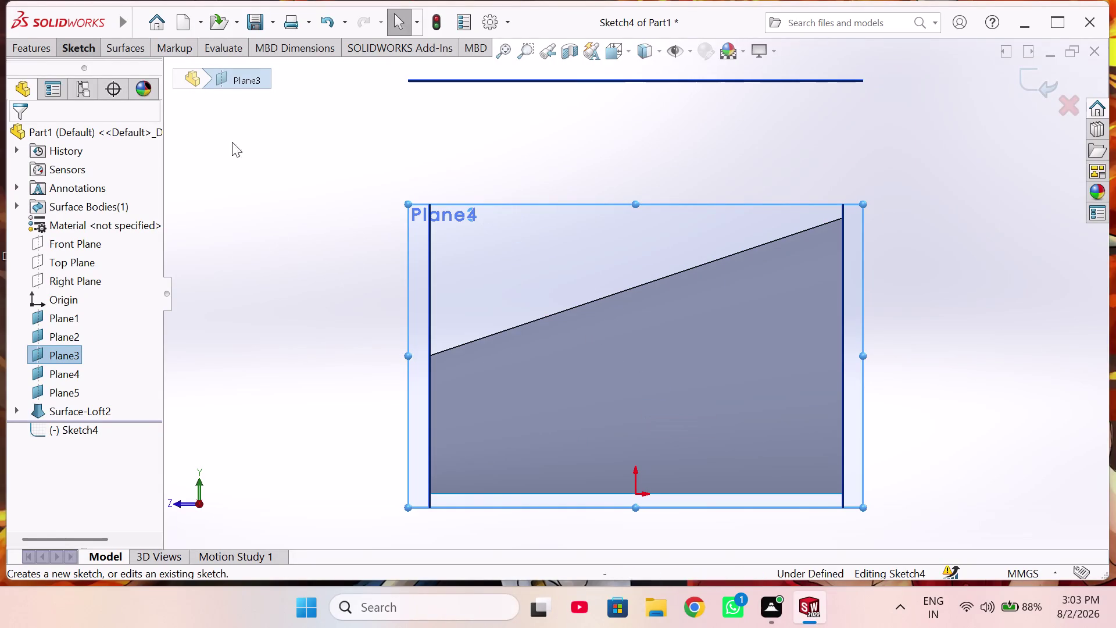
Draw a centerpoint arc on the origin with both ends level, forming a semicircle.
click(82, 50)
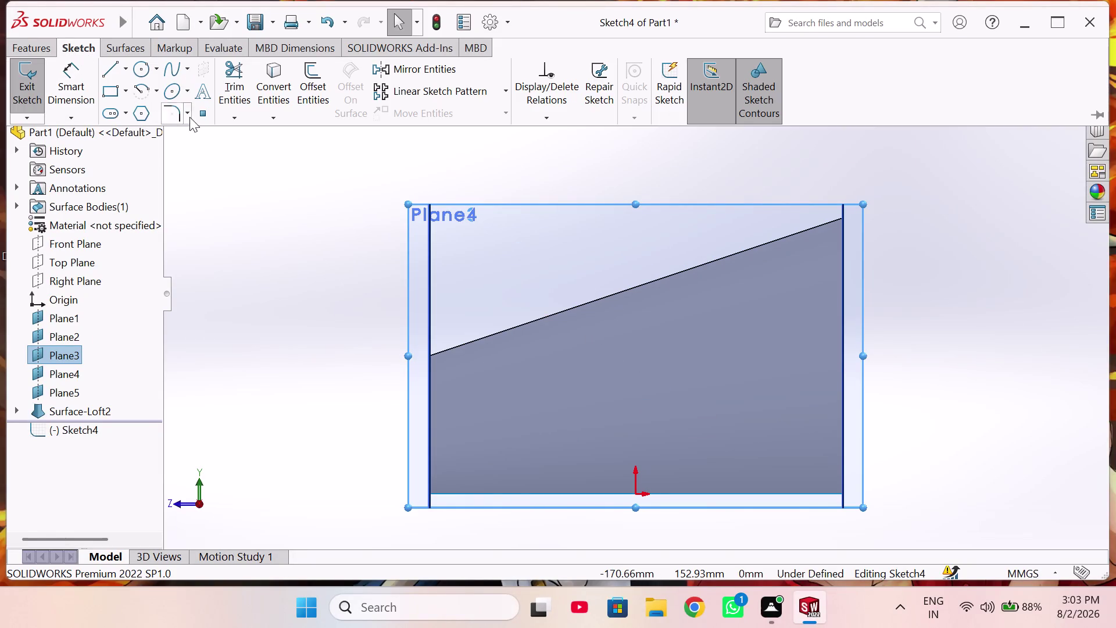
click(142, 92)
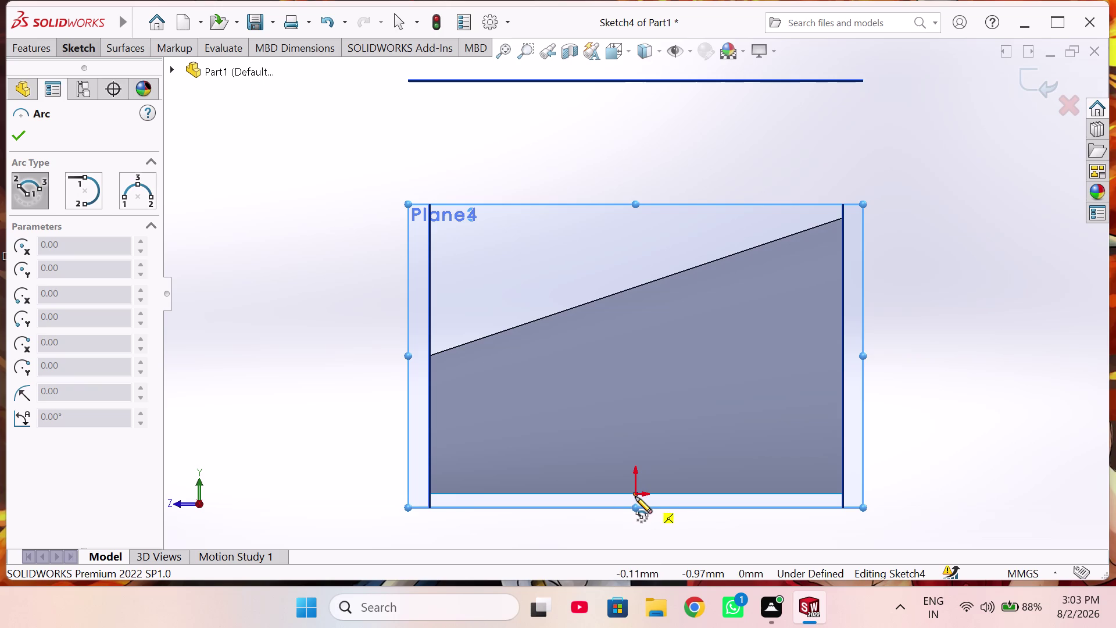
click(635, 495)
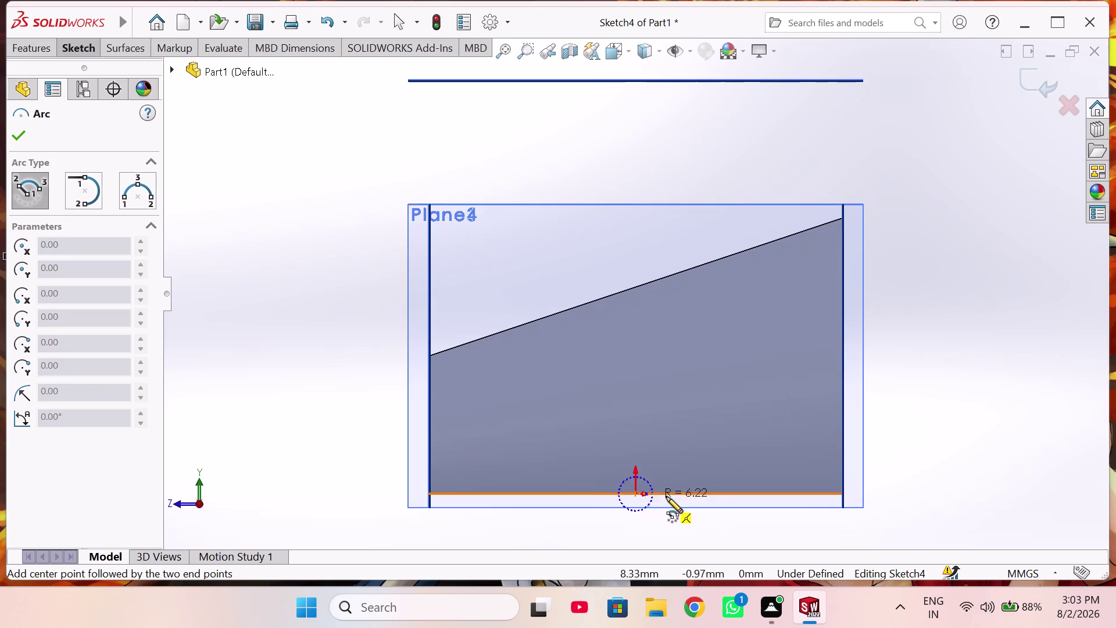
click(707, 492)
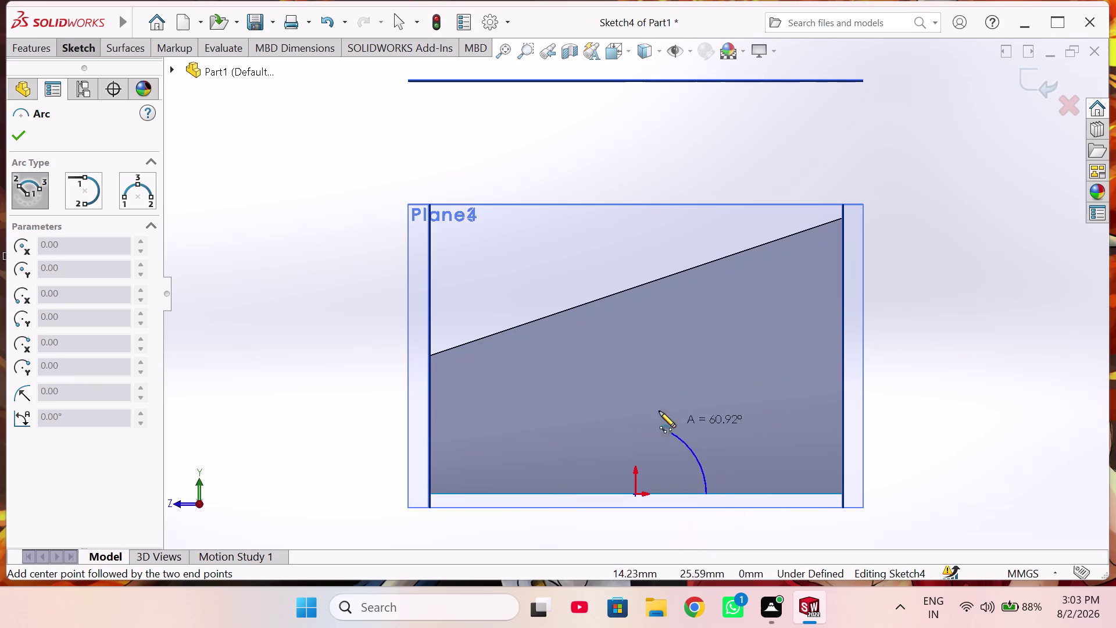
click(567, 492)
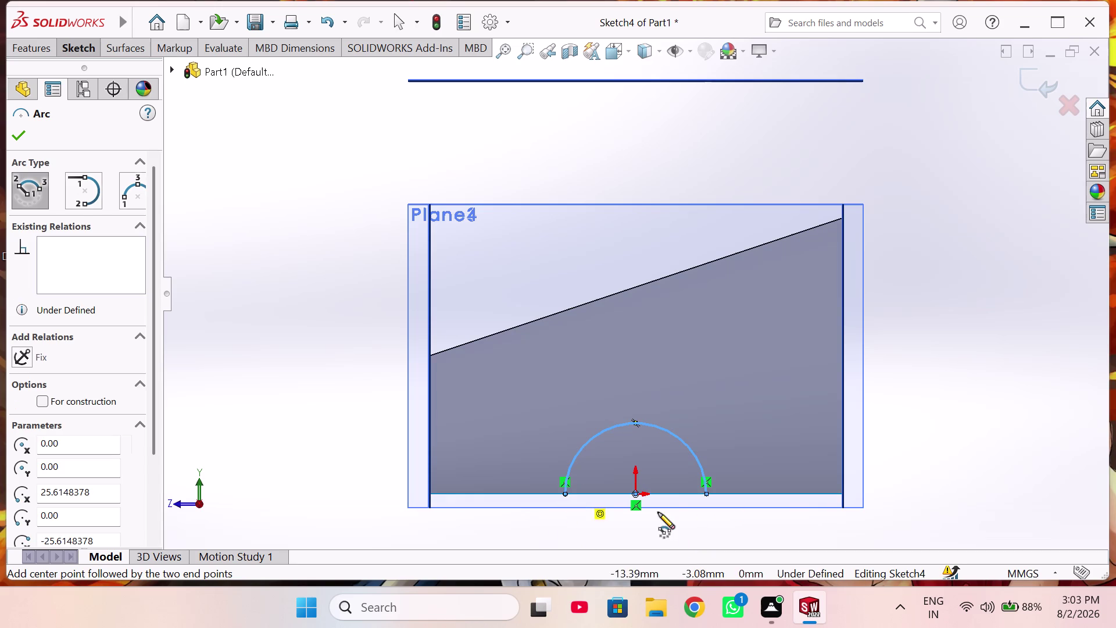
right_drag(756, 437, 758, 422)
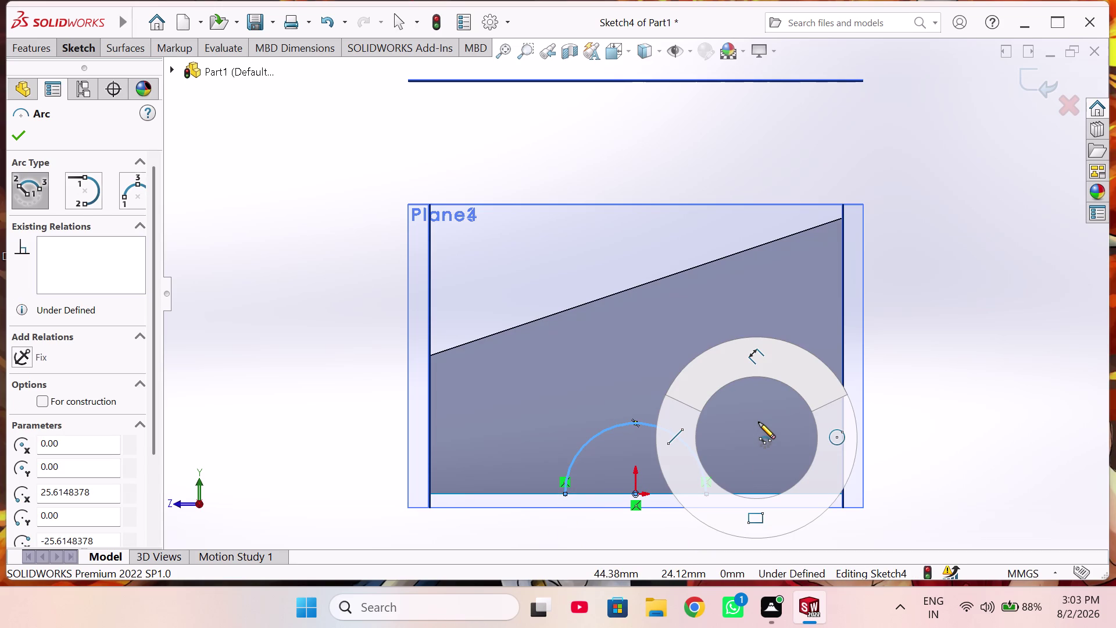
Dimension the arc's radius to 25 mm.
right_drag(759, 422, 756, 336)
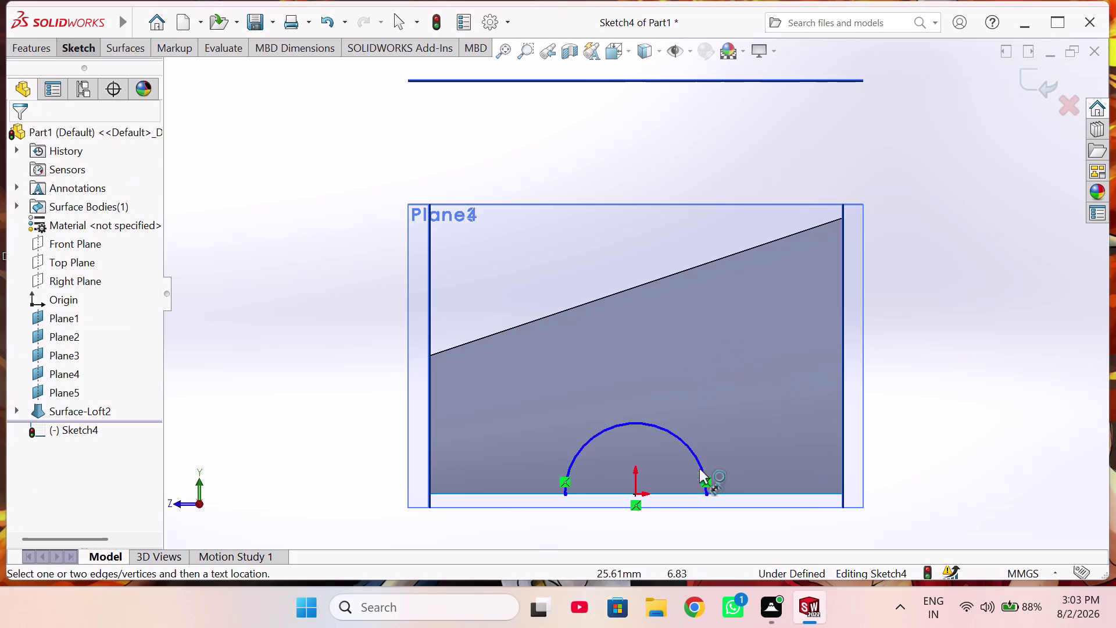
click(689, 445)
click(725, 411)
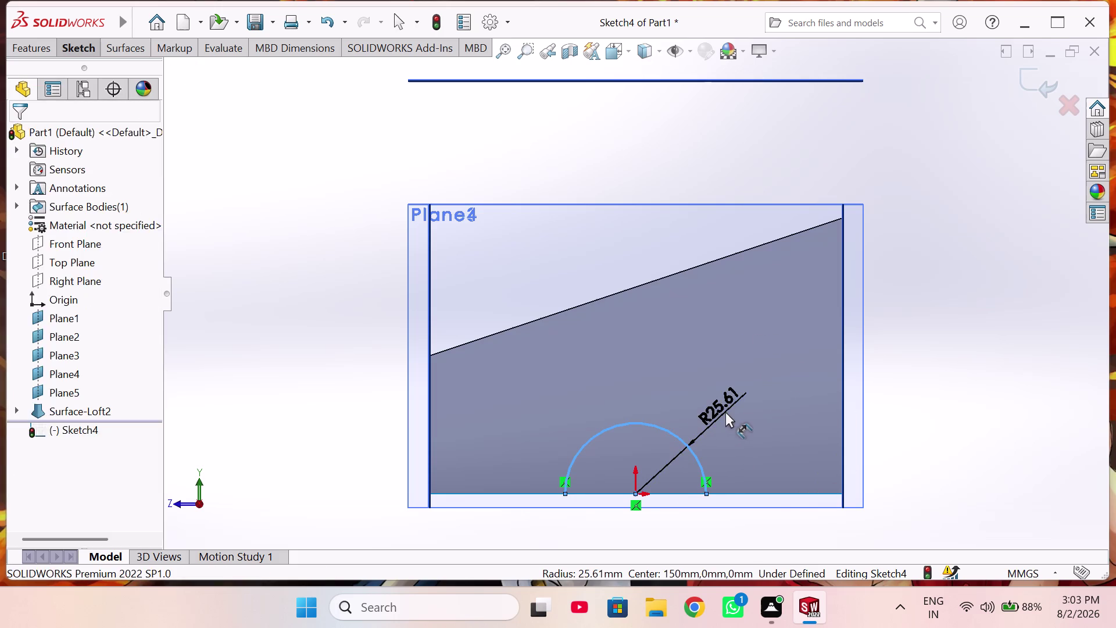
text(25)
key(Return)
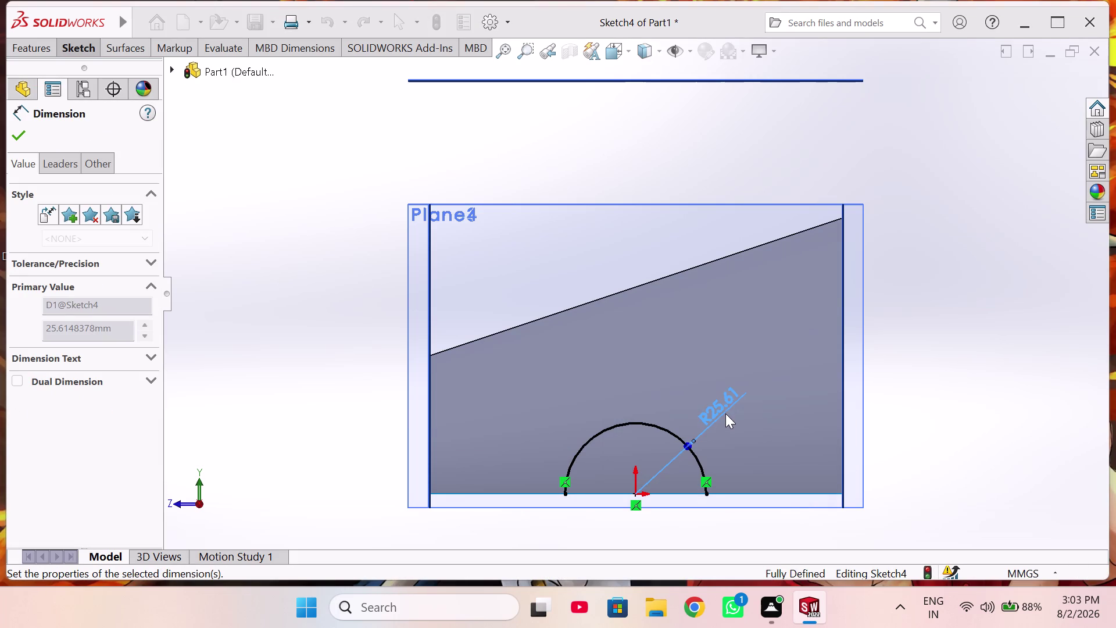
right_click(753, 404)
click(784, 454)
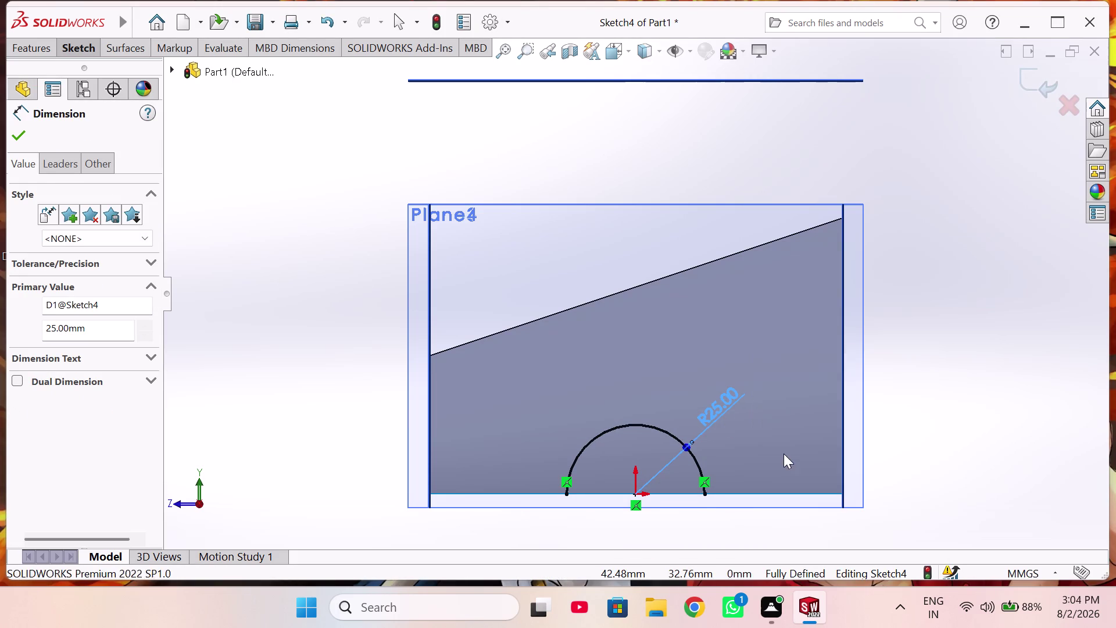
Make both arc end points and the origin horizontal, fully defining the sketch.
scroll(down, 3)
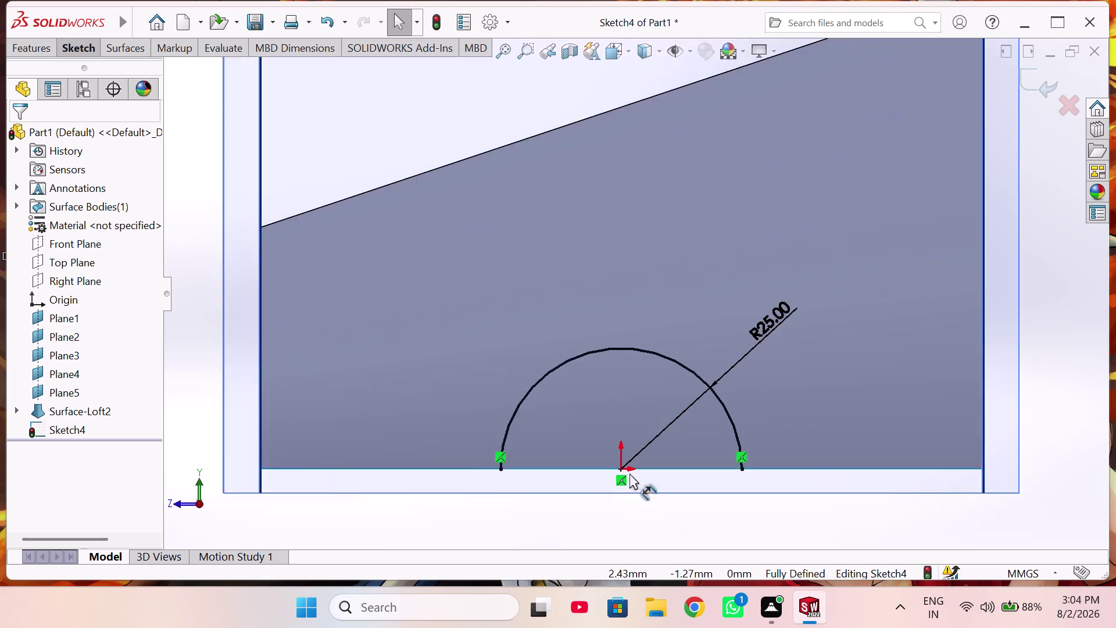
scroll(down, 3)
right_click(457, 461)
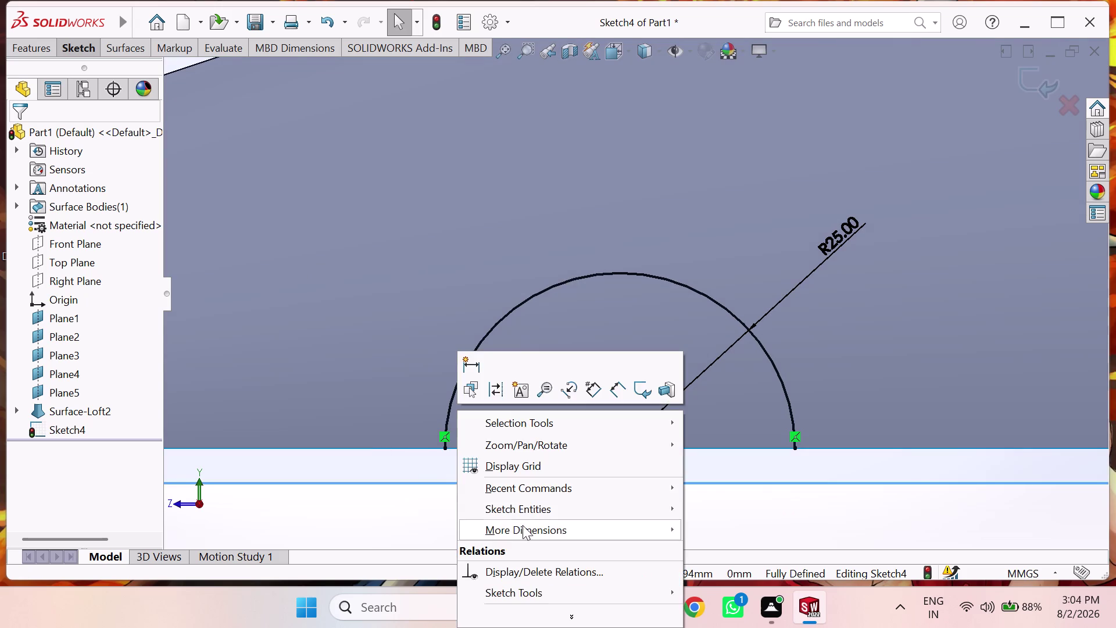
click(409, 511)
click(444, 449)
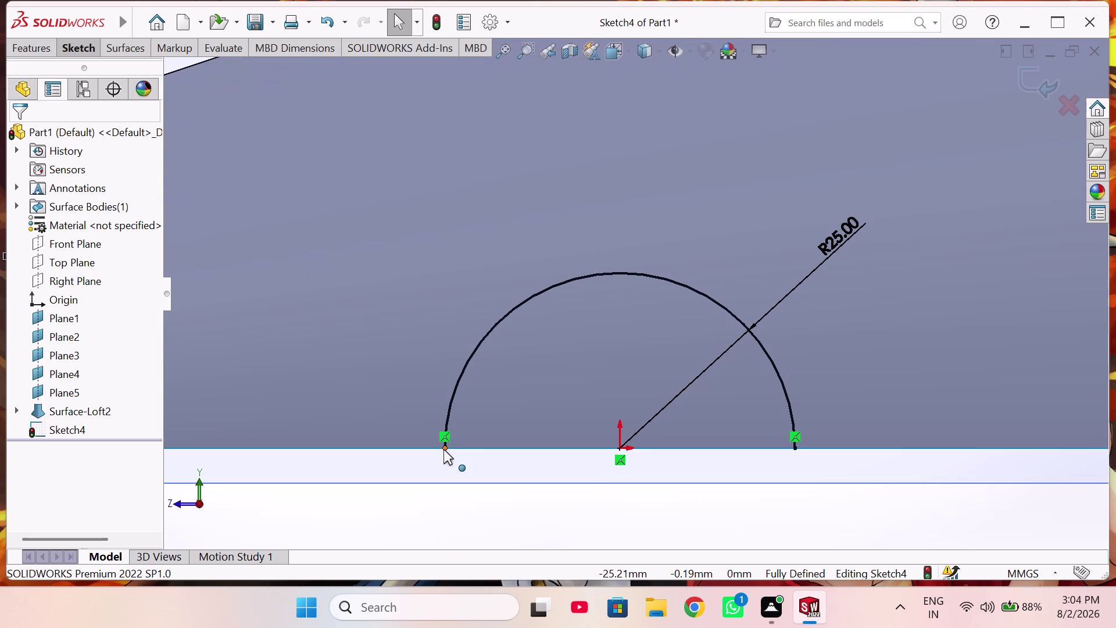
click(617, 450)
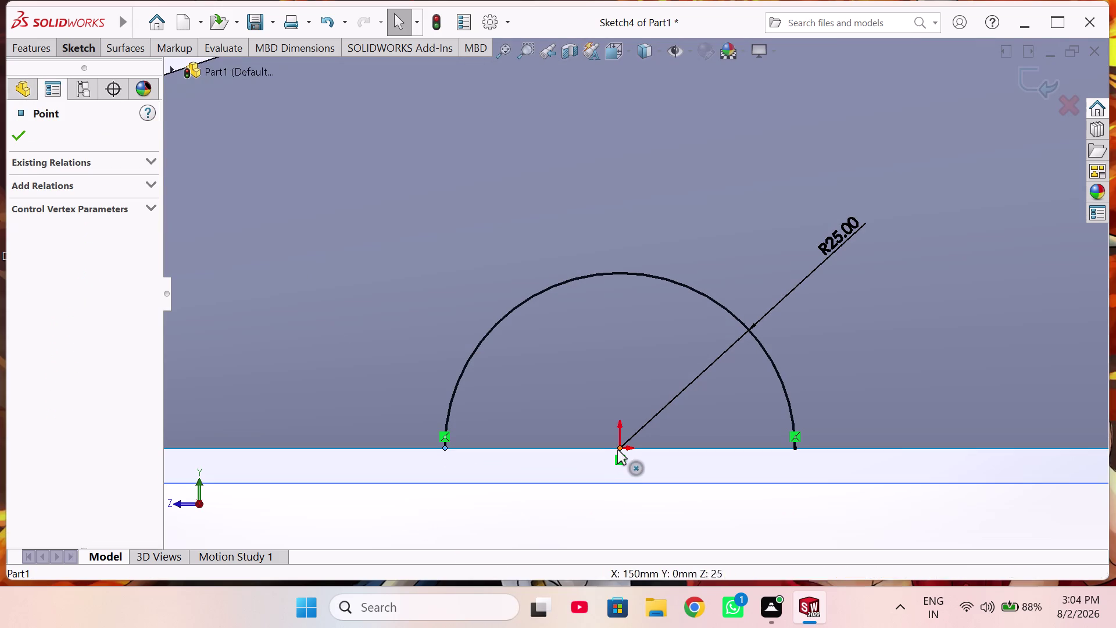
click(794, 452)
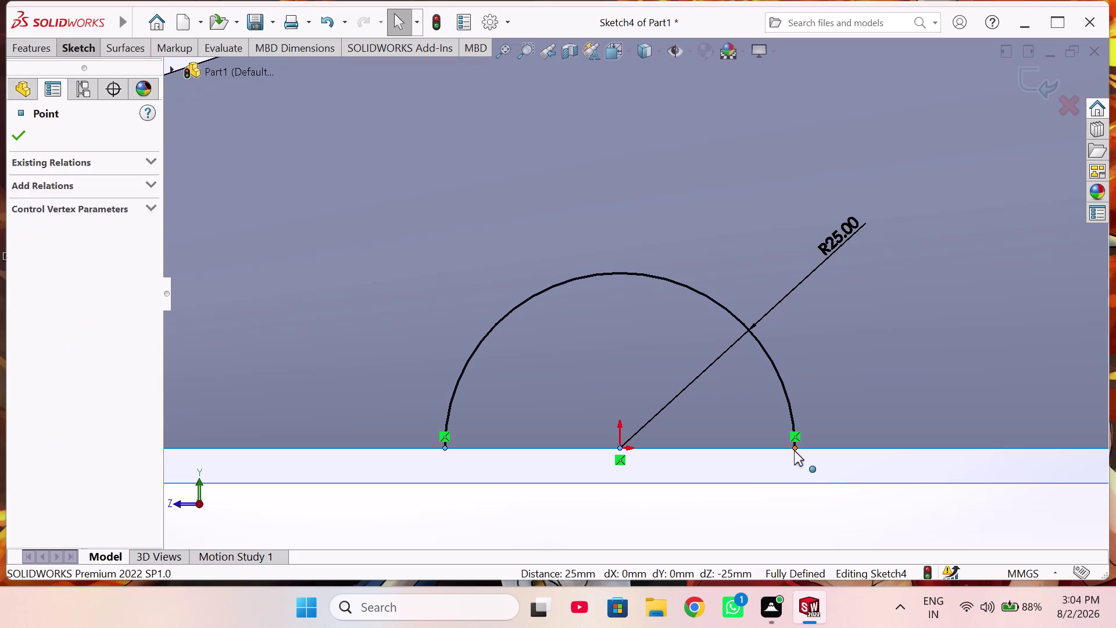
click(835, 389)
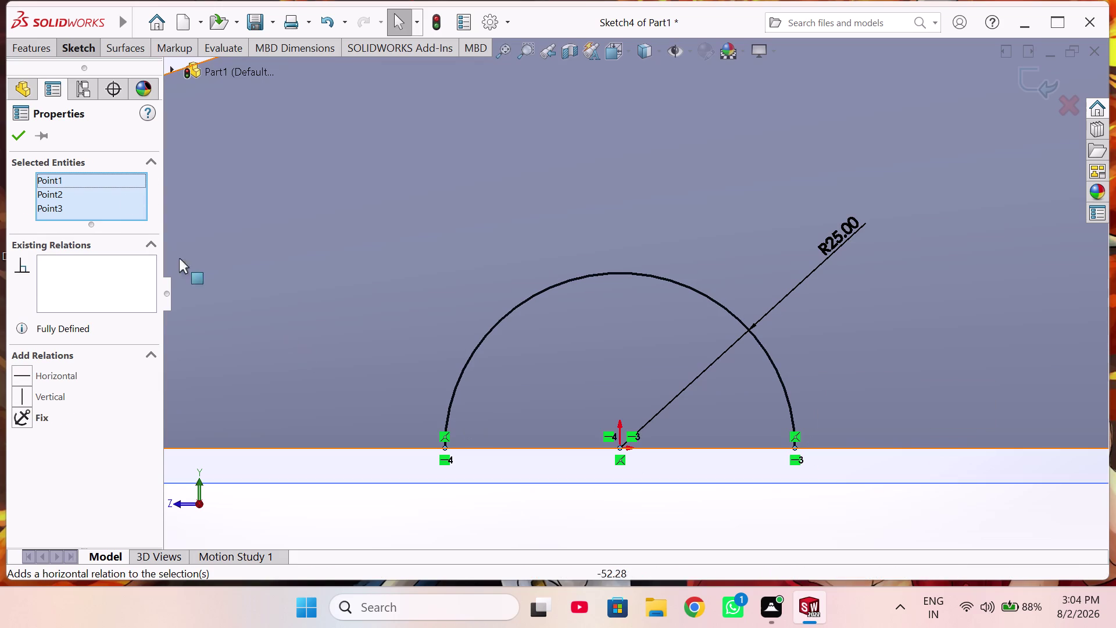
click(20, 139)
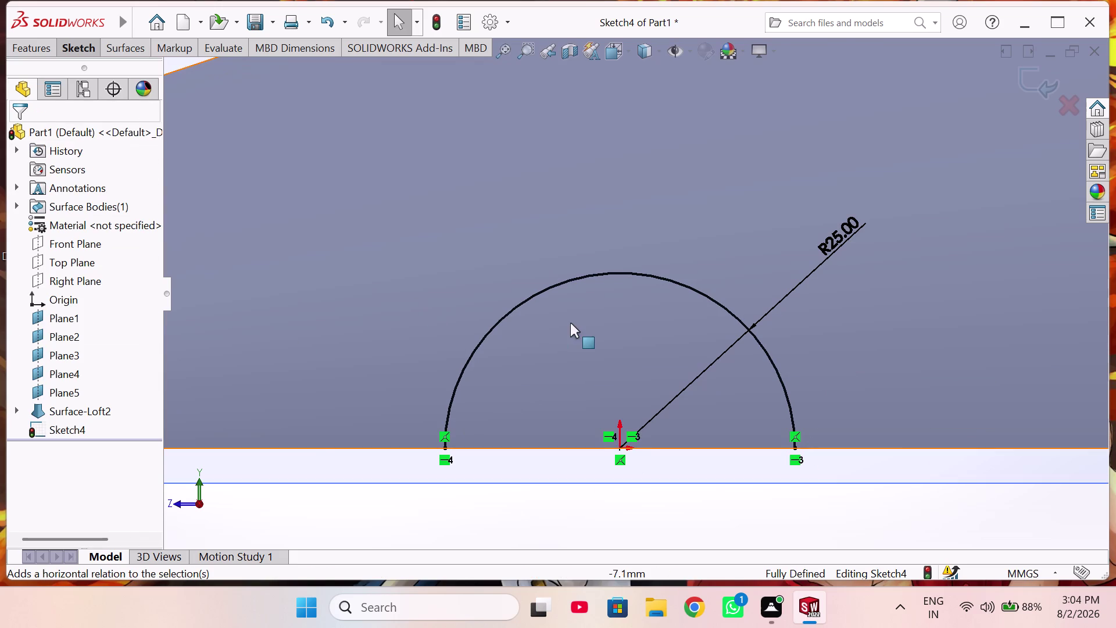
scroll(up, 3)
Orbit to inspect the R25 arc in 3D, then exit Sketch4.
middle_drag(514, 268, 606, 304)
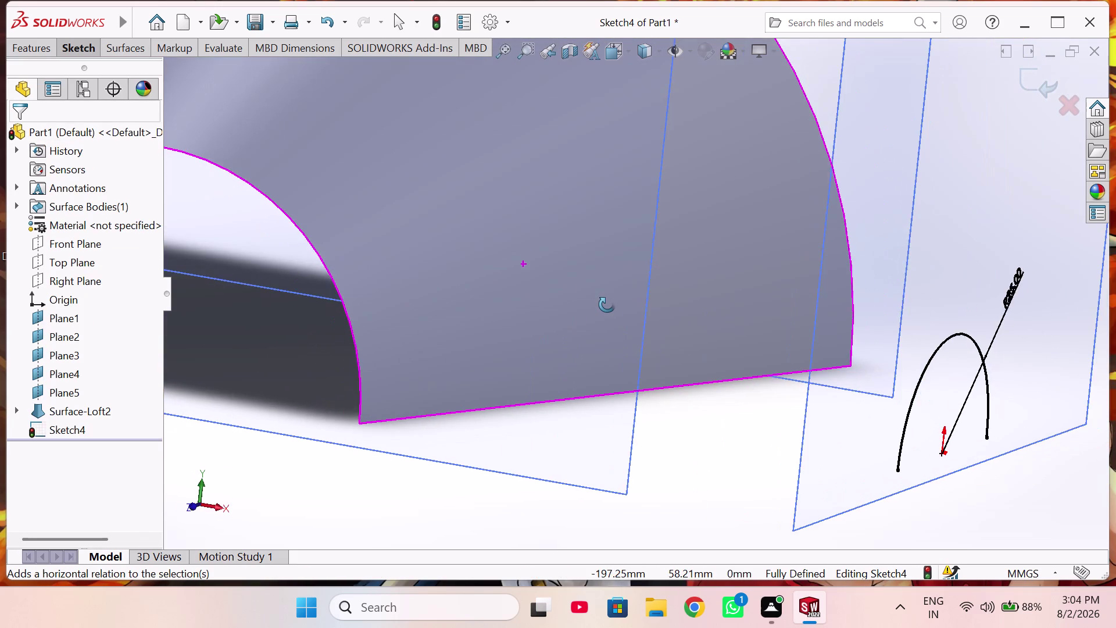
middle_drag(607, 305, 590, 306)
scroll(up, 3)
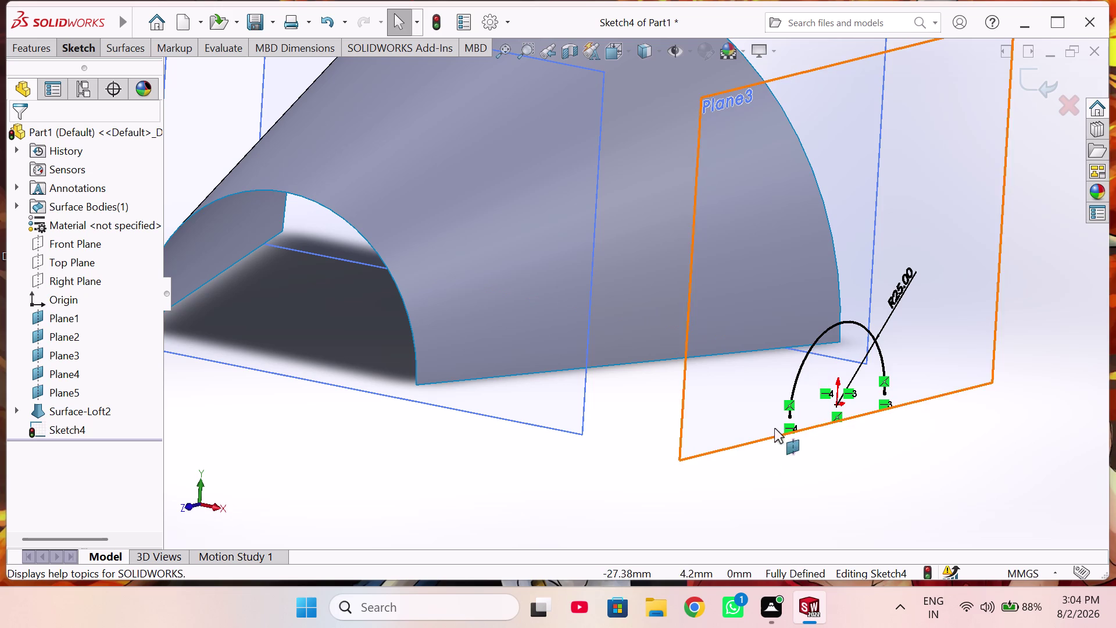
click(1027, 82)
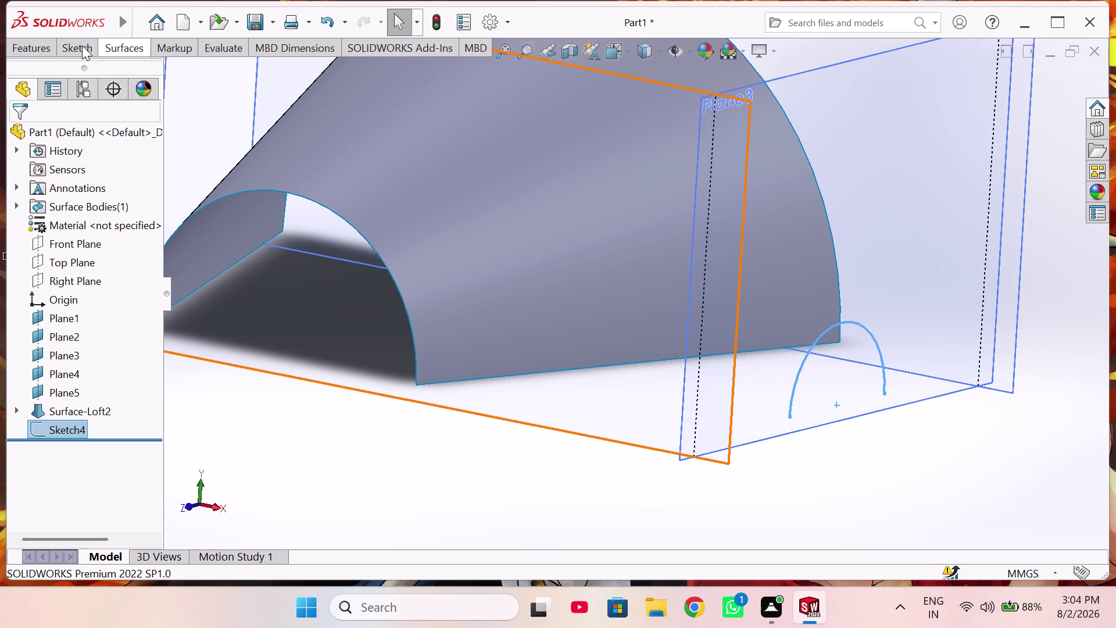
click(115, 42)
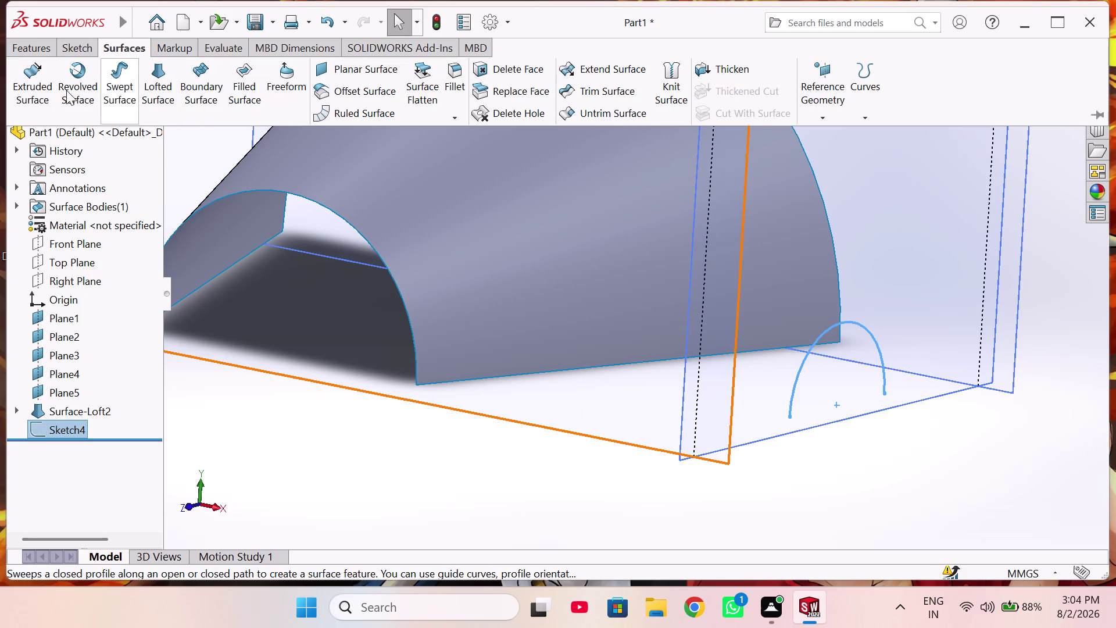
Start an extruded surface from the arc, reversed toward the loft, trying depth values.
click(46, 88)
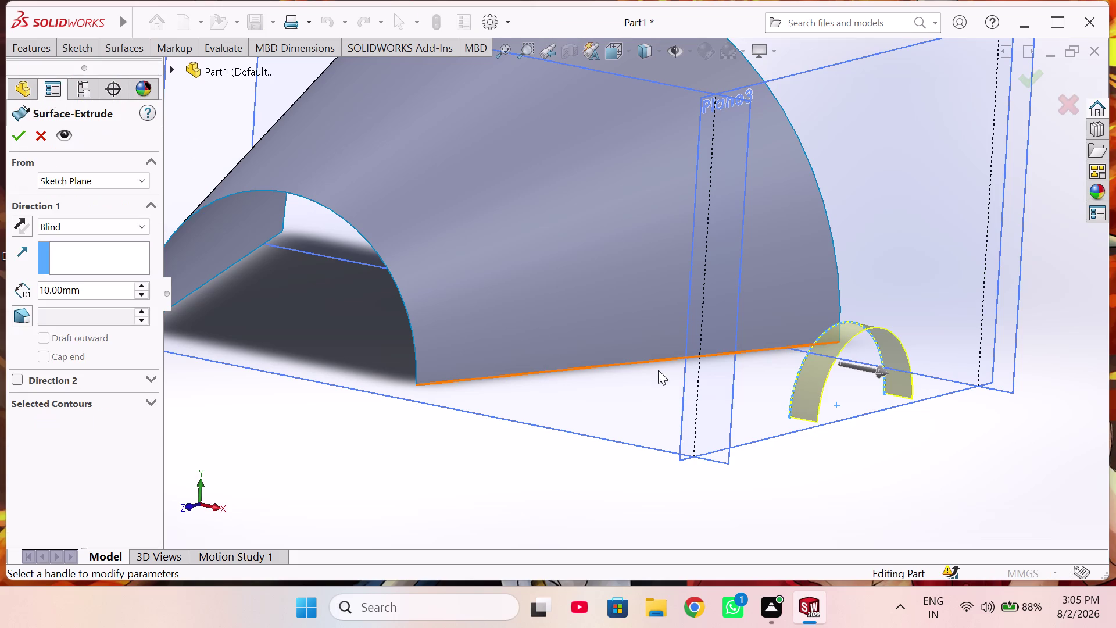
click(17, 223)
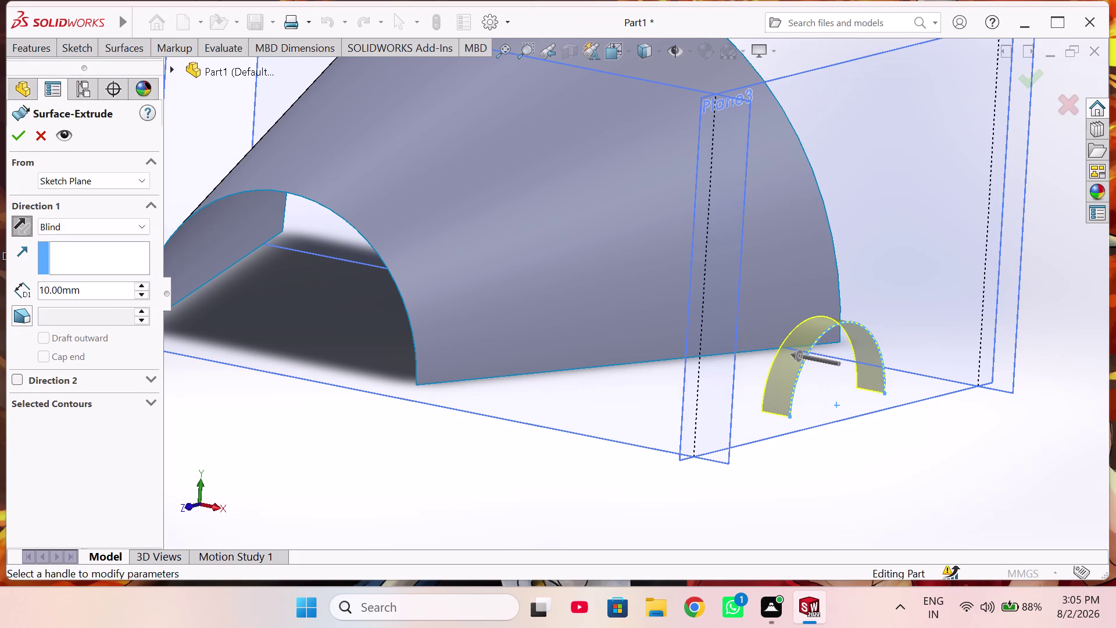
click(143, 282)
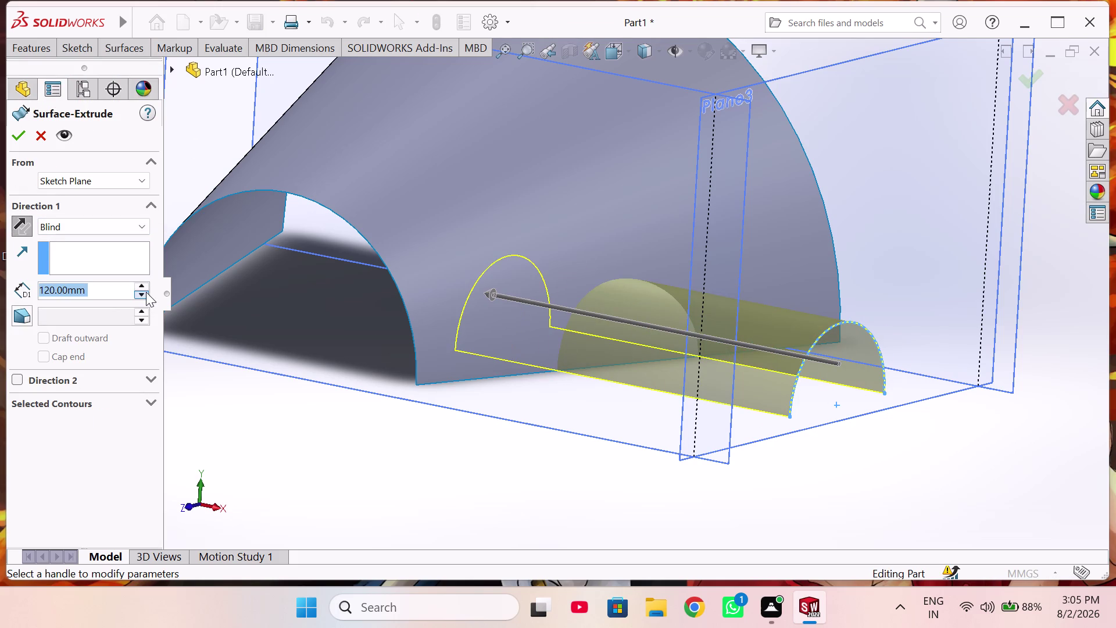
click(145, 298)
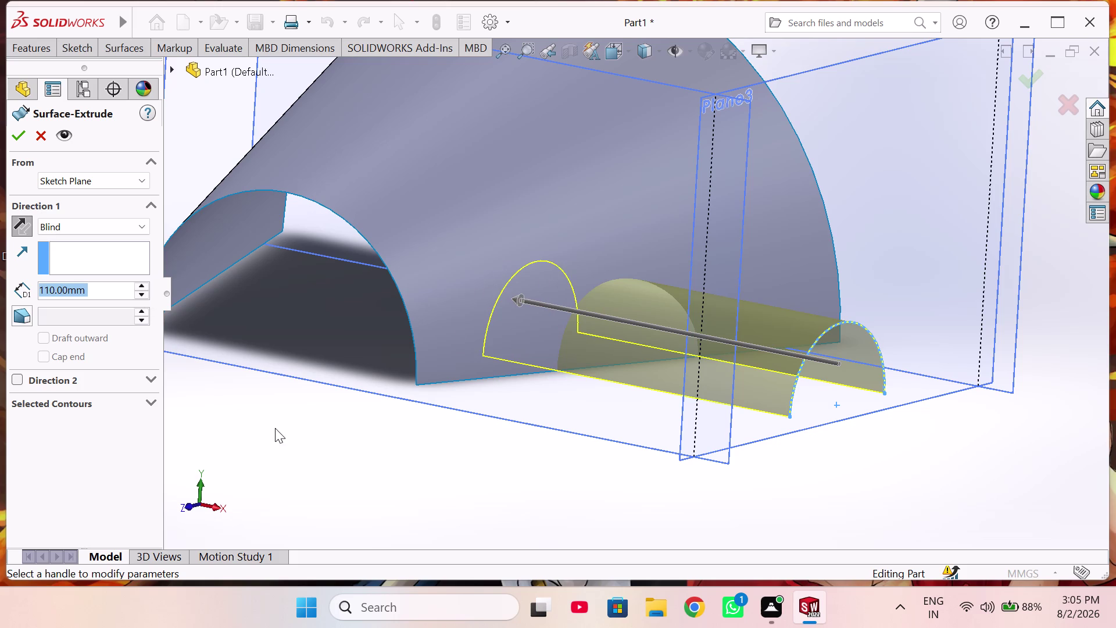
middle_drag(276, 428, 330, 424)
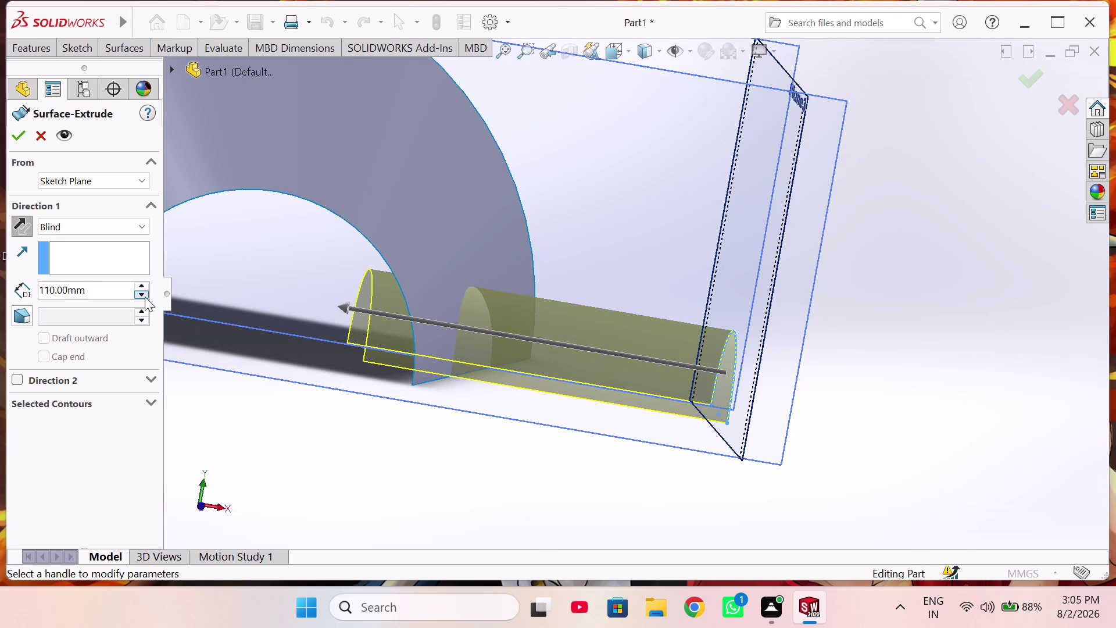
double_click(144, 297)
middle_drag(296, 400, 325, 410)
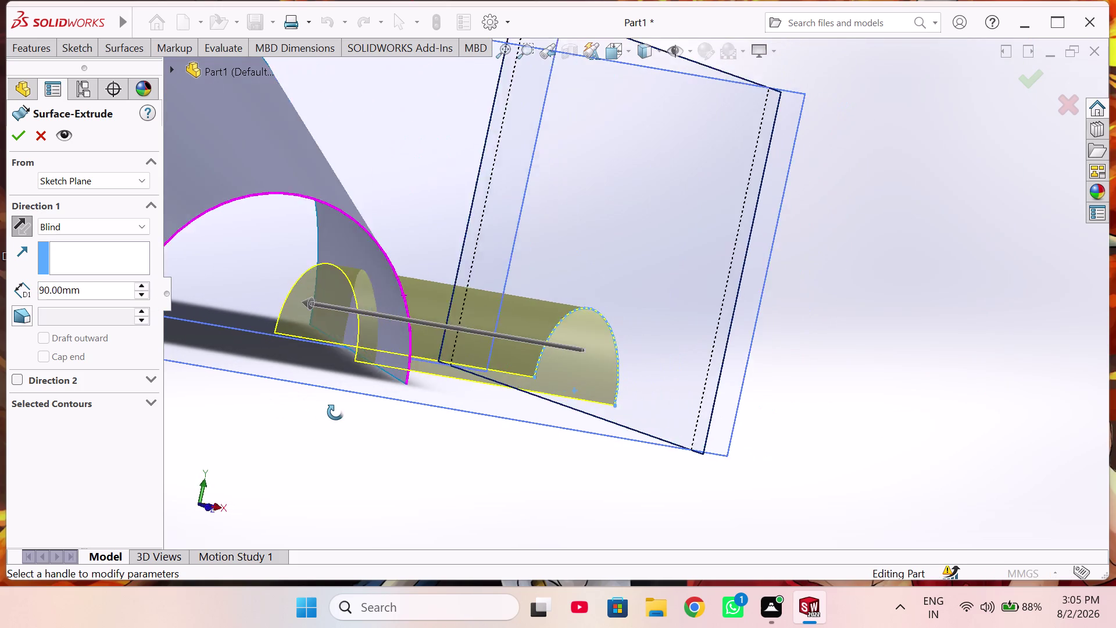
middle_drag(325, 410, 303, 413)
middle_click(303, 413)
scroll(up, 3)
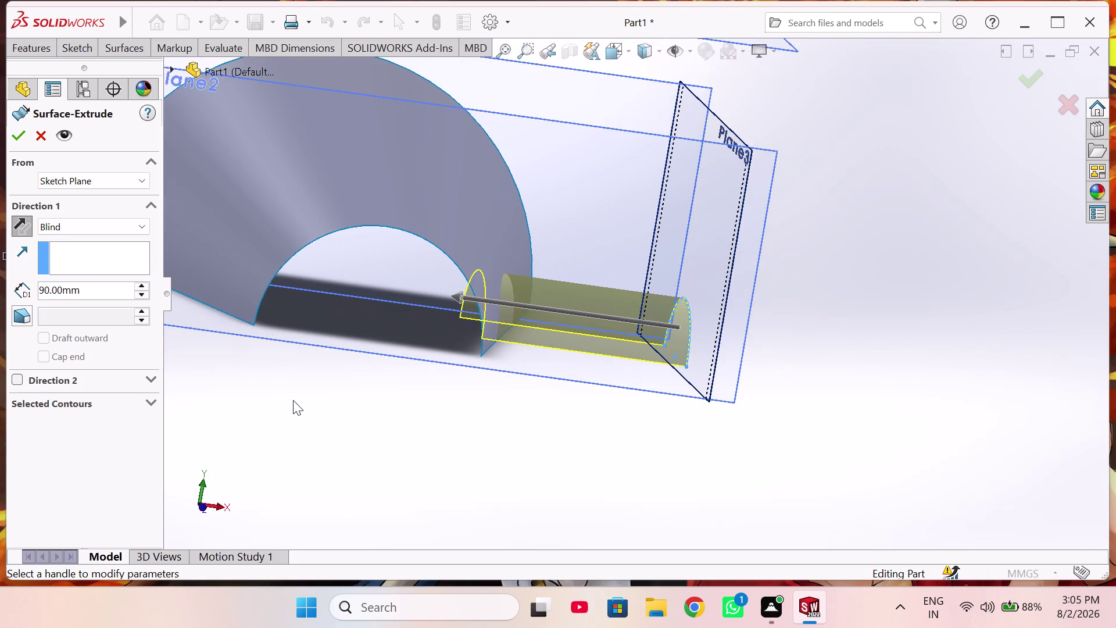
middle_drag(295, 396, 287, 362)
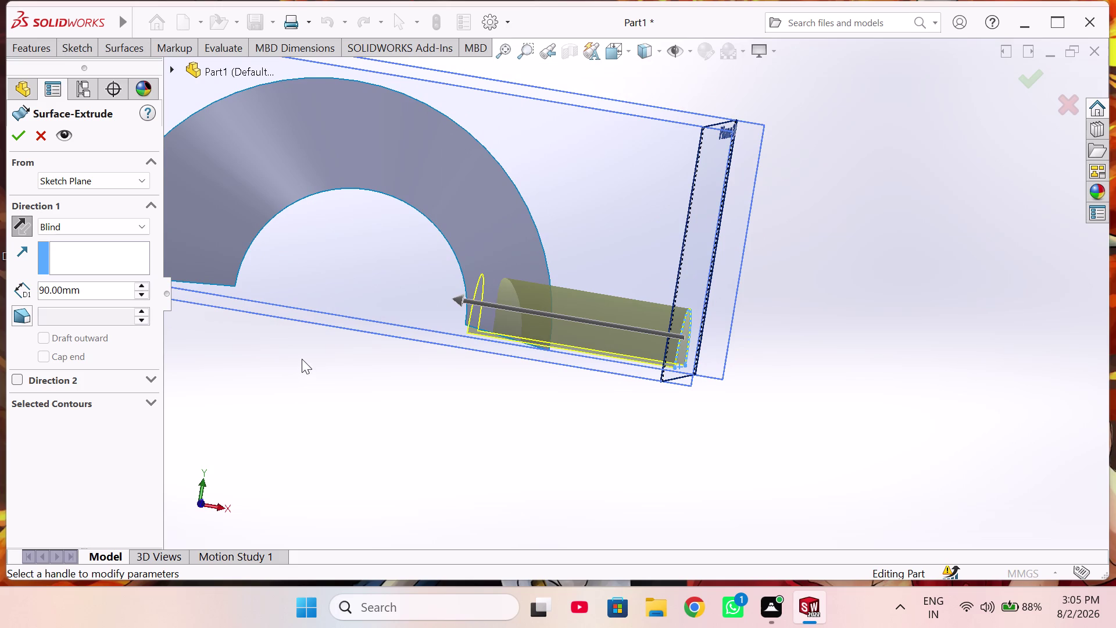
middle_drag(304, 359, 329, 365)
scroll(up, 3)
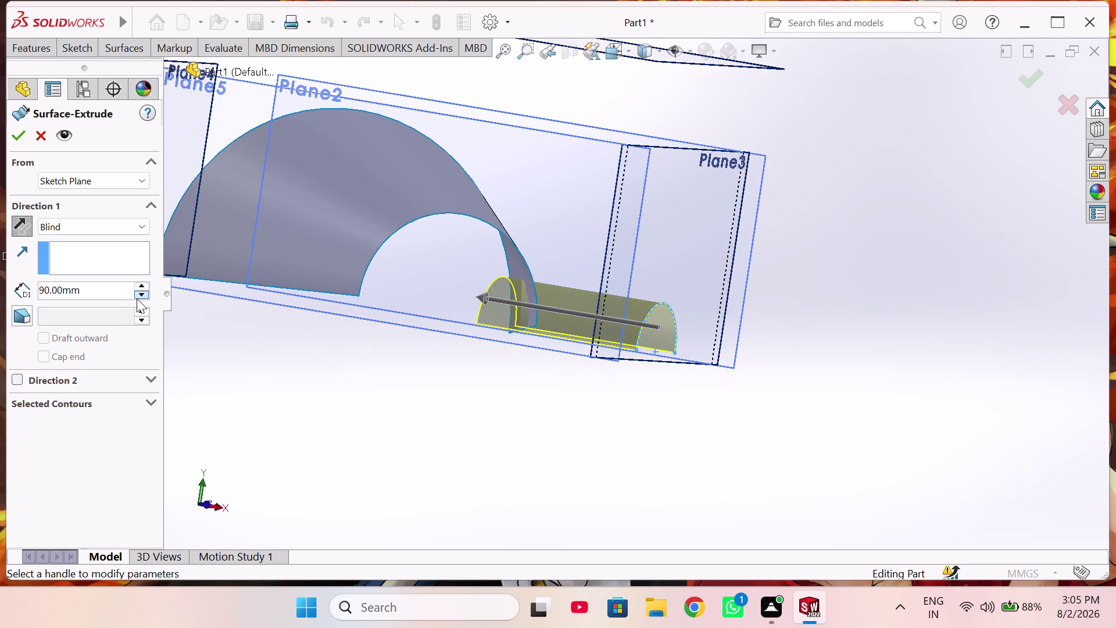
Set the extrusion depth to 75 mm and enable draft.
click(137, 297)
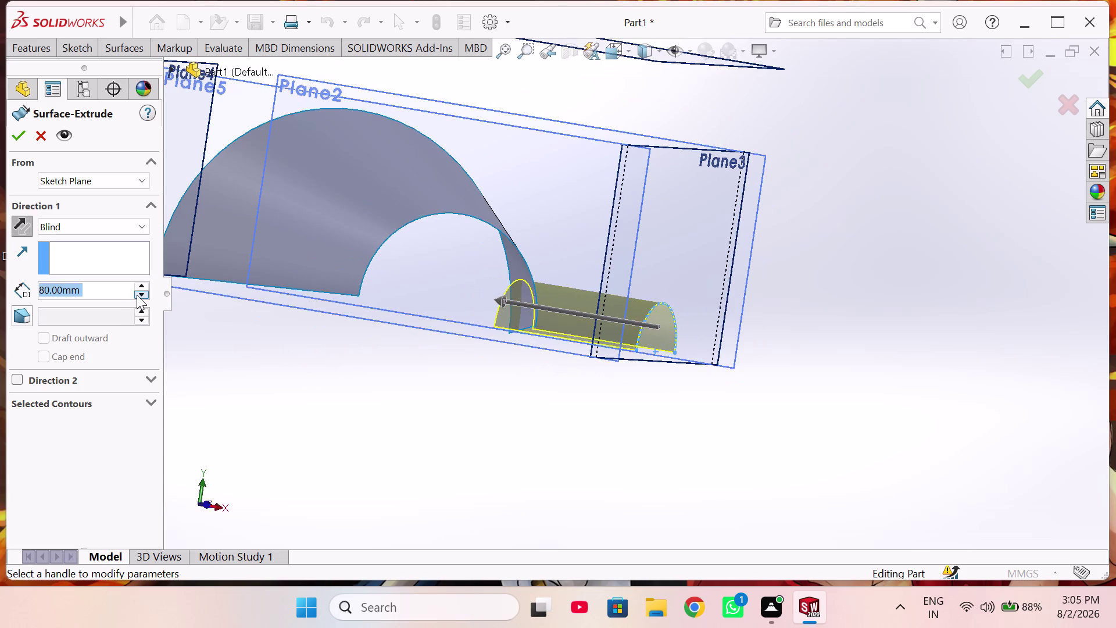
click(136, 294)
double_click(119, 286)
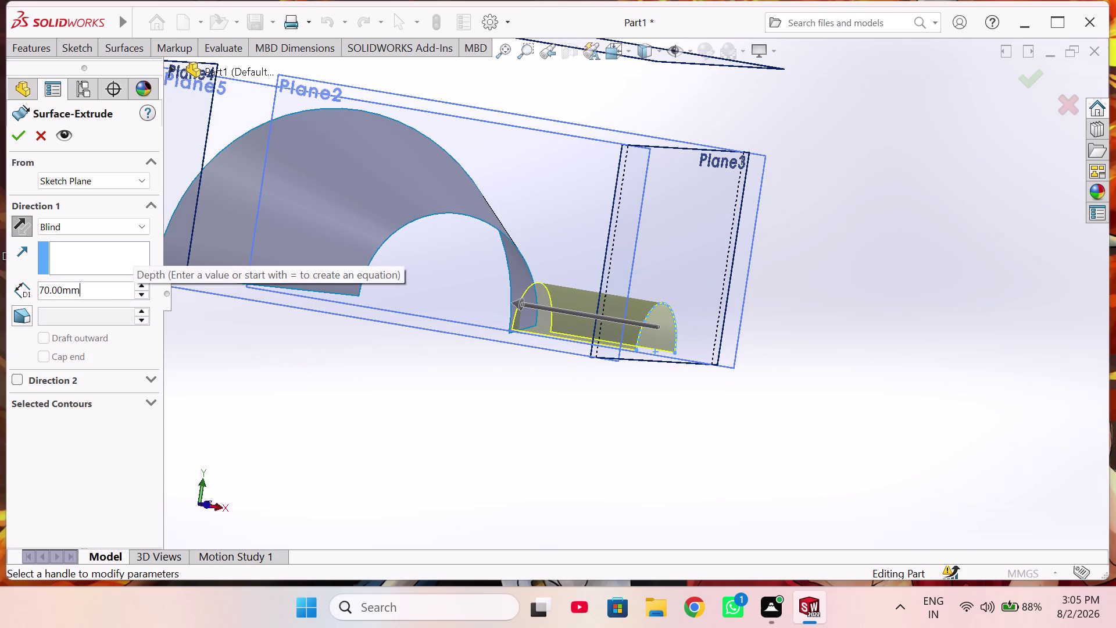
text(75)
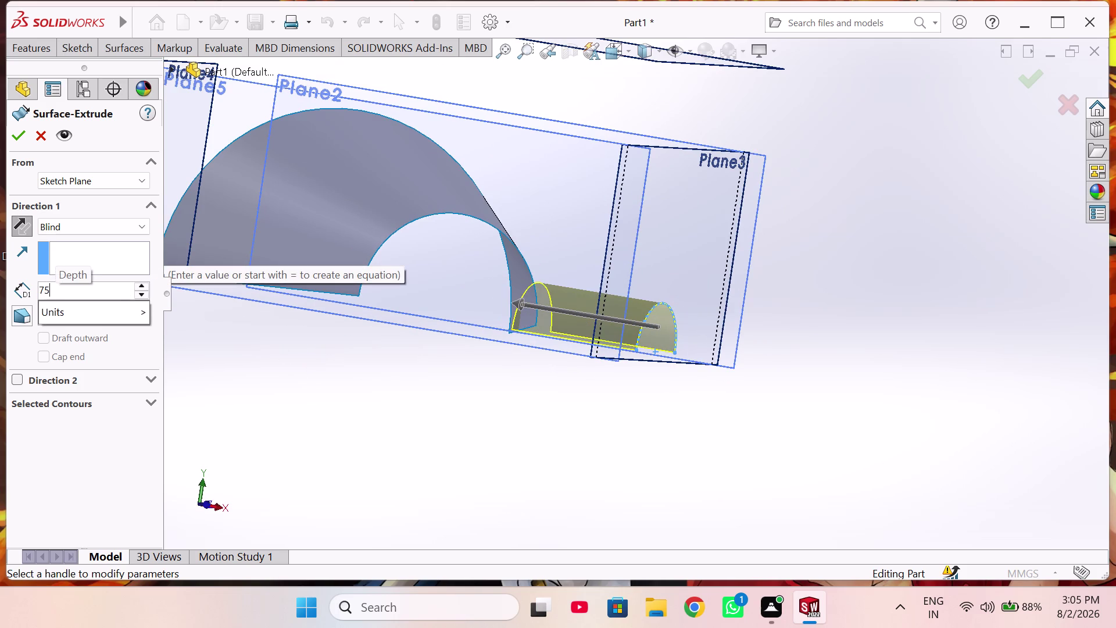
key(Return)
middle_drag(483, 455, 485, 455)
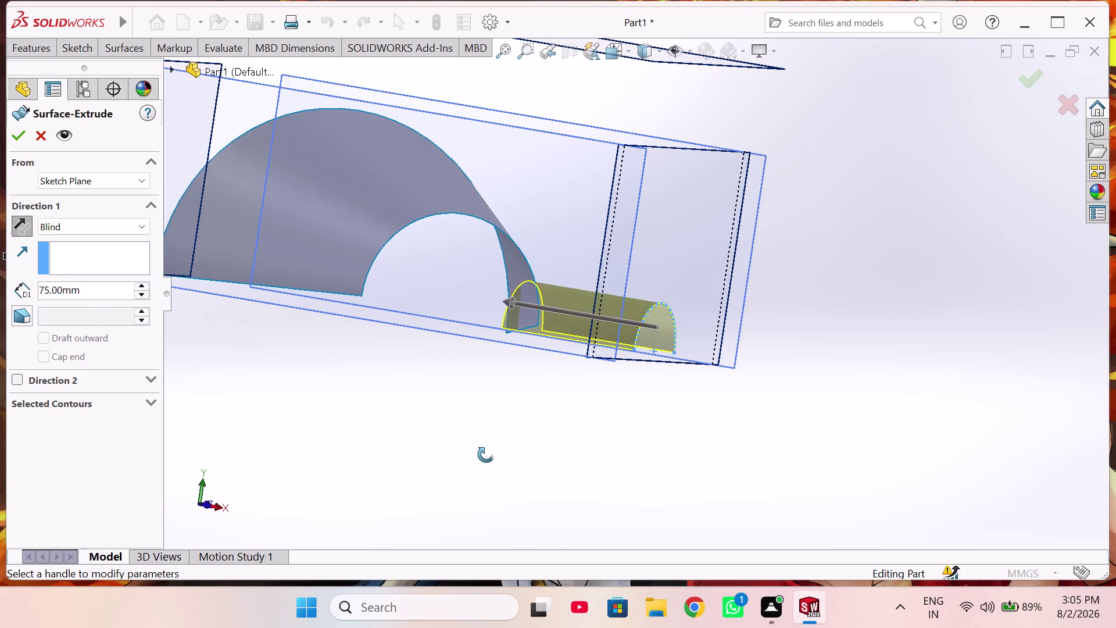
middle_drag(485, 454, 527, 479)
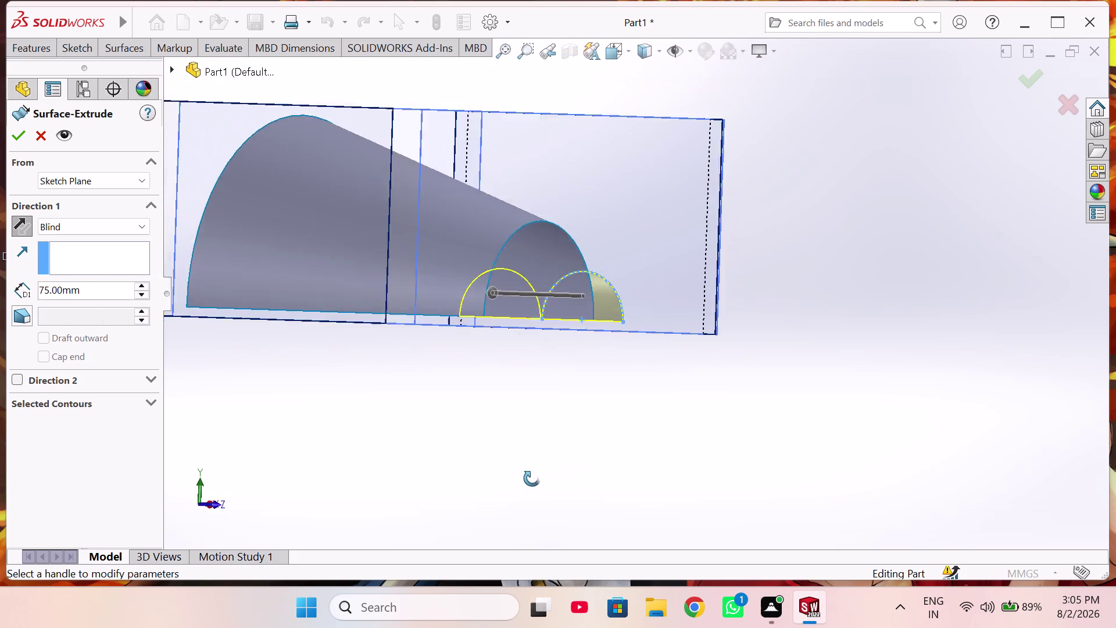
middle_drag(526, 479, 677, 486)
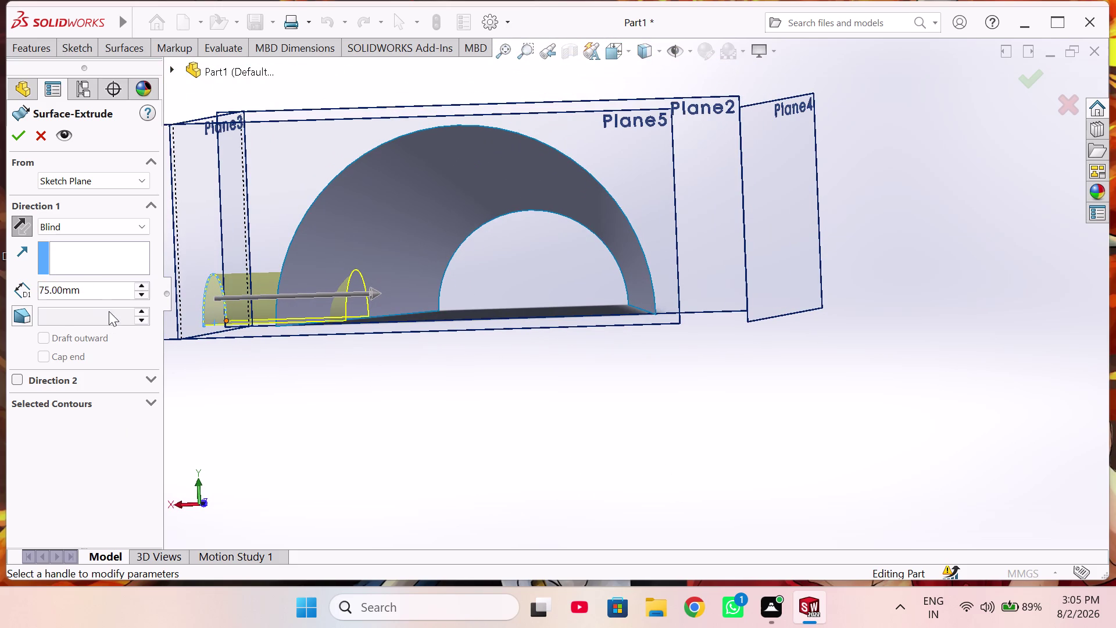
click(17, 316)
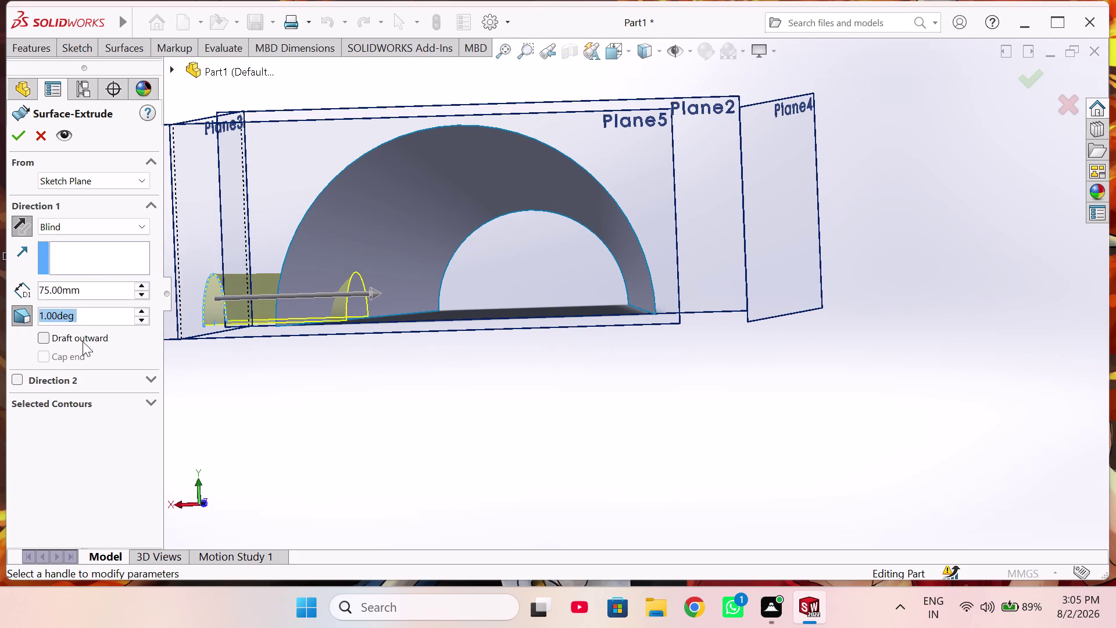
Make the draft flare outward and raise the angle to 25°, checking the flare.
click(140, 312)
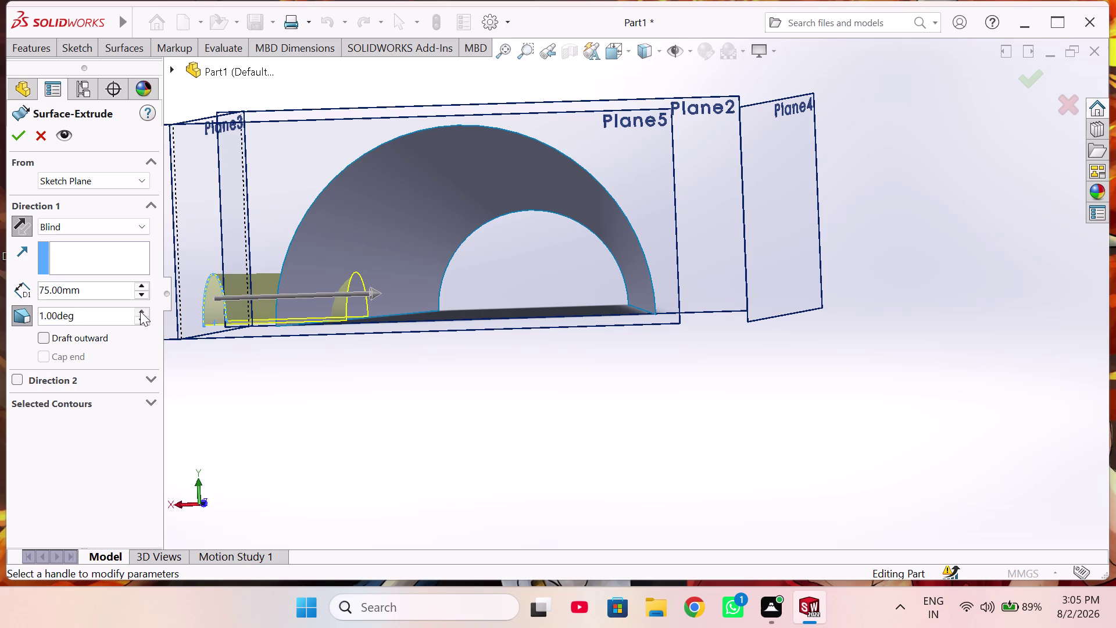
click(41, 337)
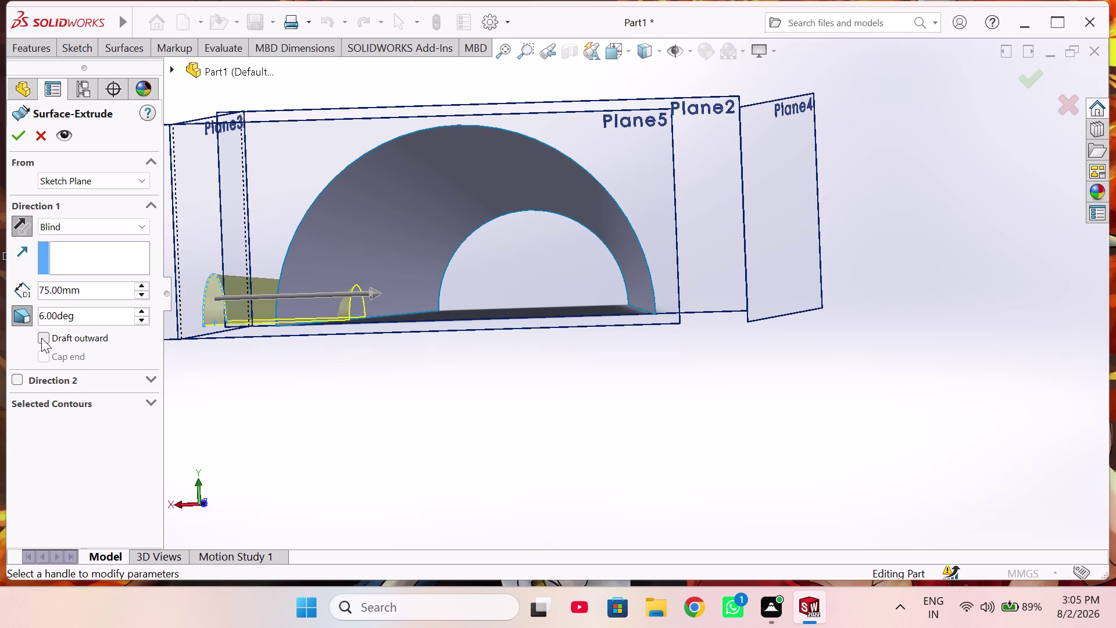
click(141, 313)
triple_click(141, 310)
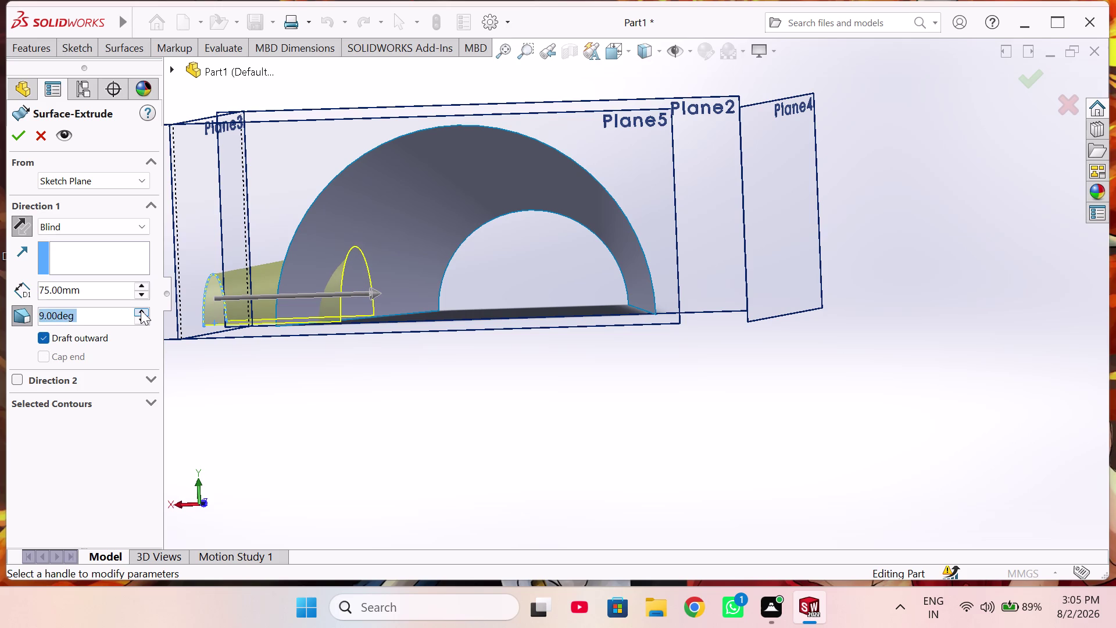
click(141, 310)
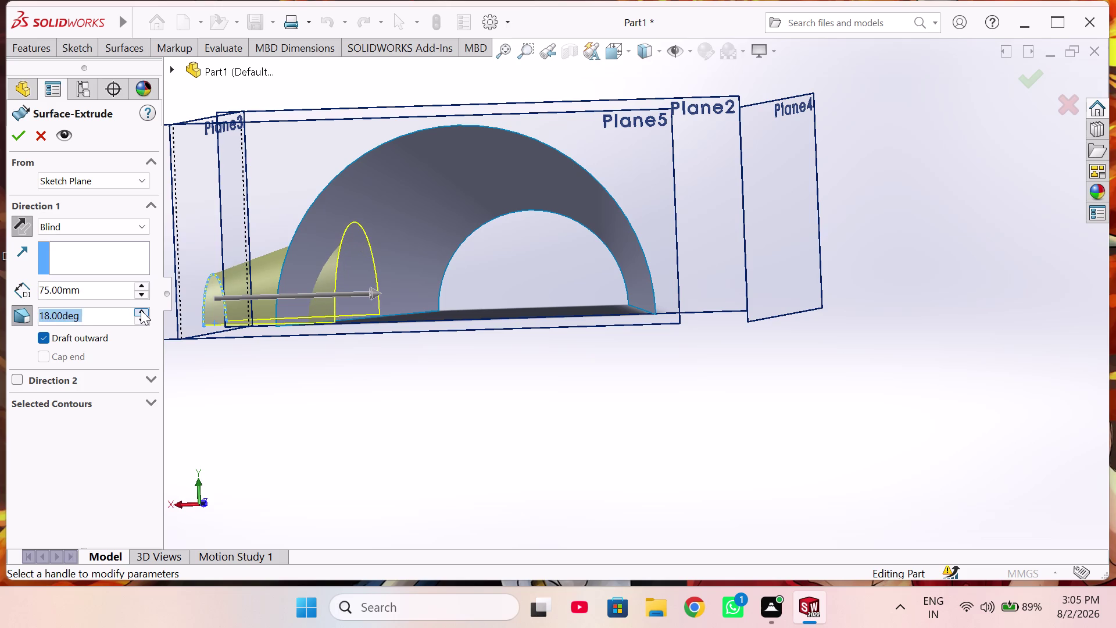
click(141, 309)
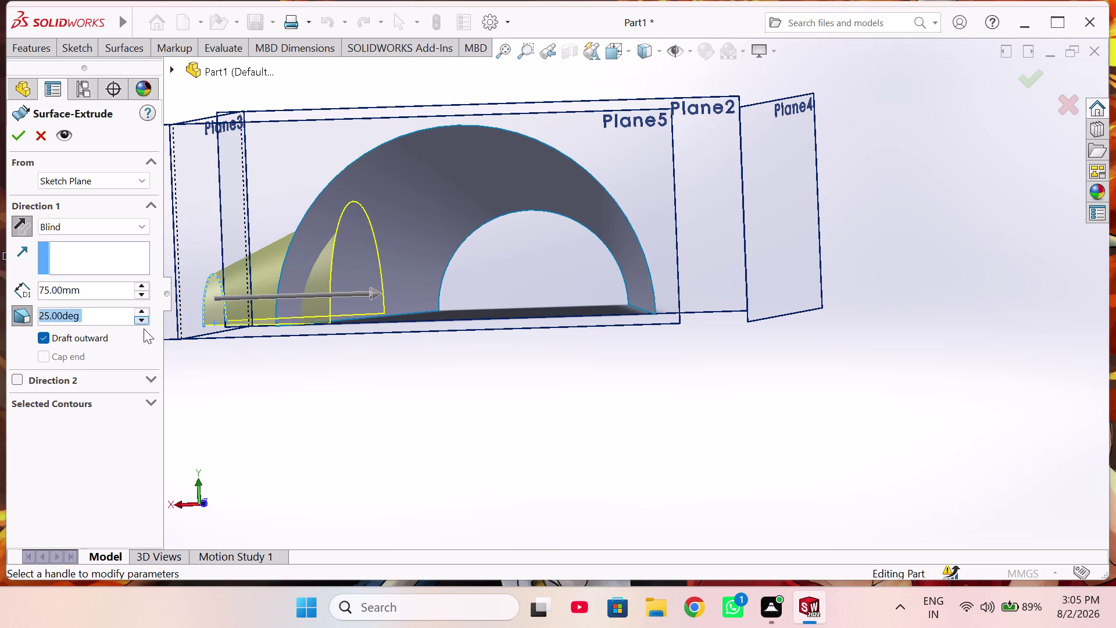
middle_drag(260, 419, 476, 452)
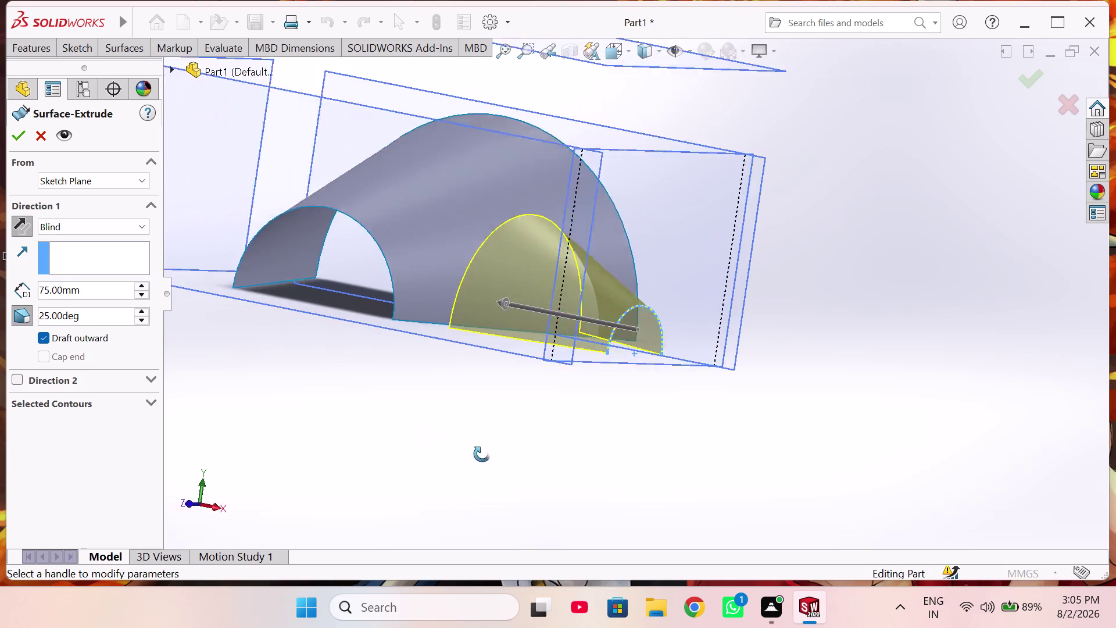
middle_drag(477, 452, 540, 479)
scroll(down, 3)
scroll(down, 3)
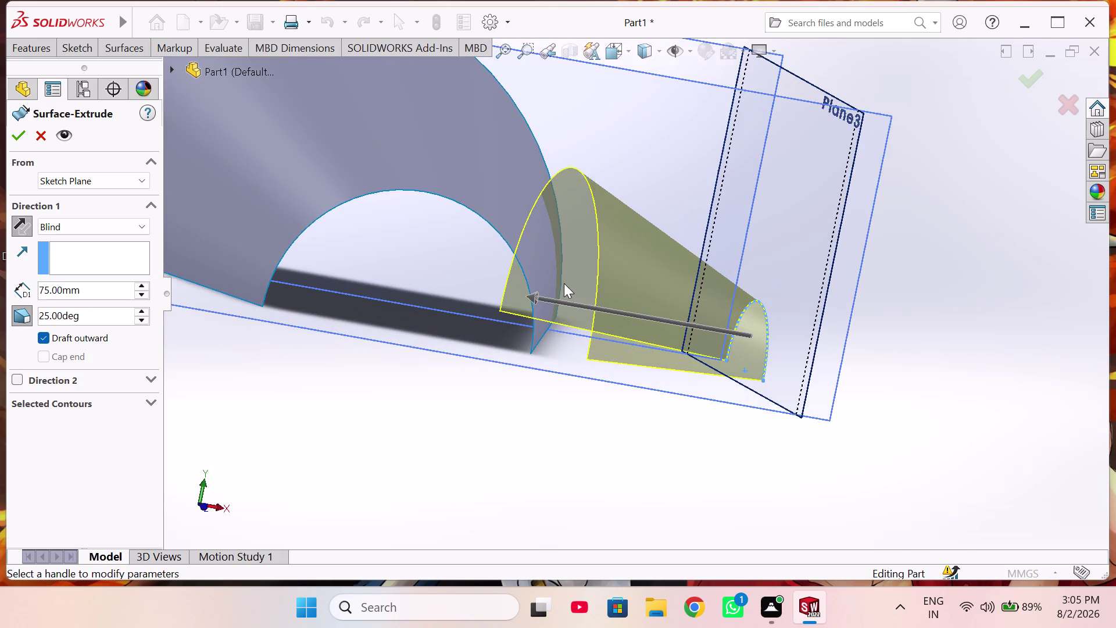
middle_drag(569, 285, 555, 318)
scroll(up, 3)
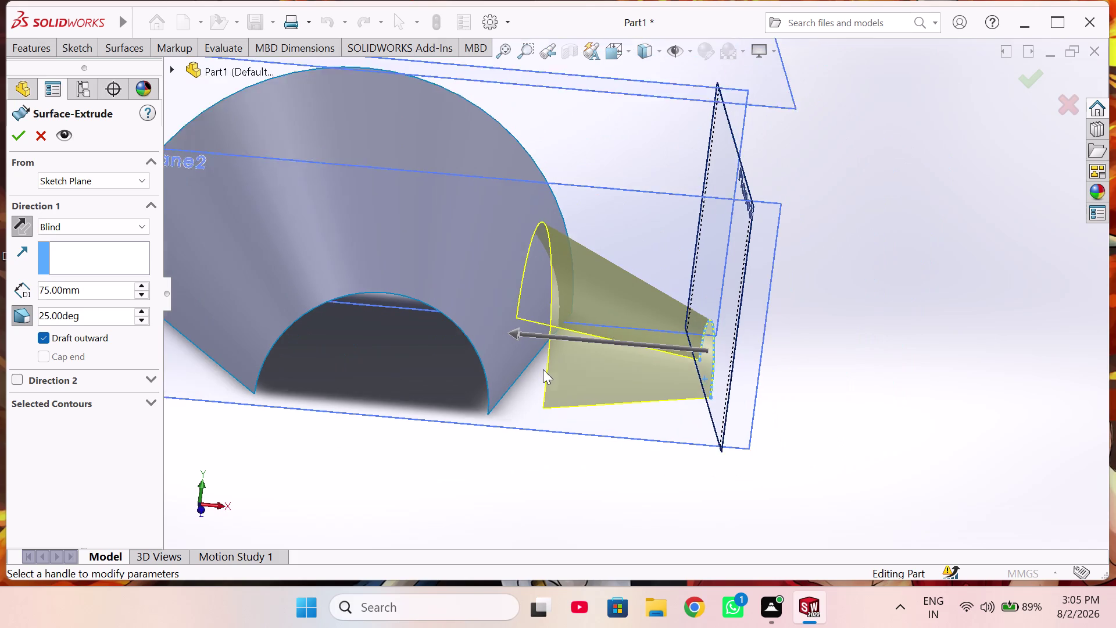
scroll(up, 3)
middle_drag(530, 403, 475, 396)
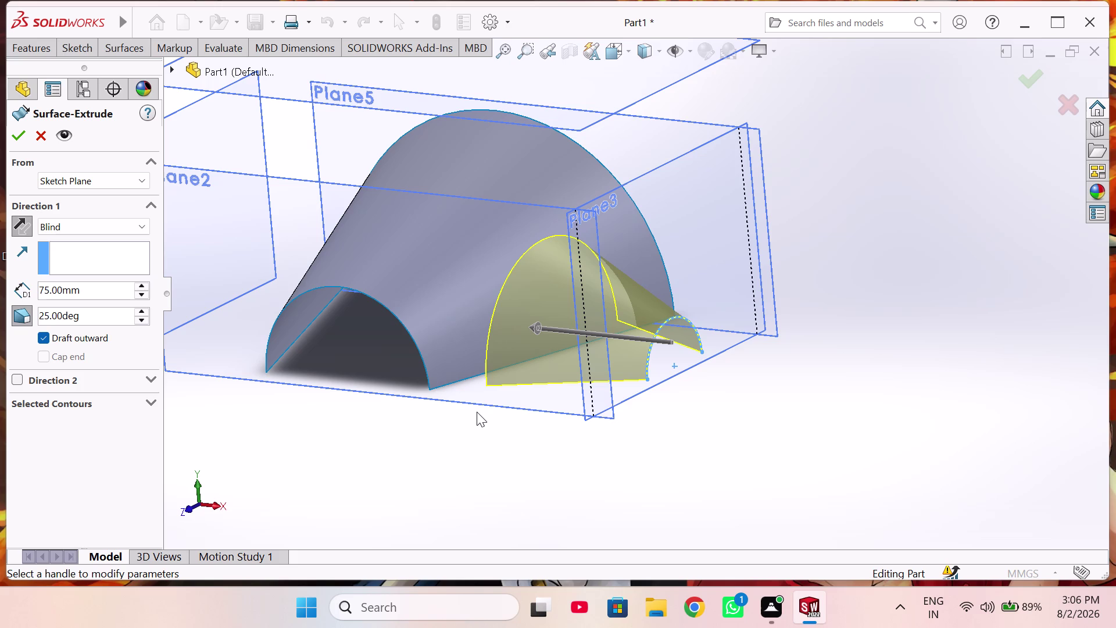
scroll(up, 3)
middle_drag(452, 447, 467, 451)
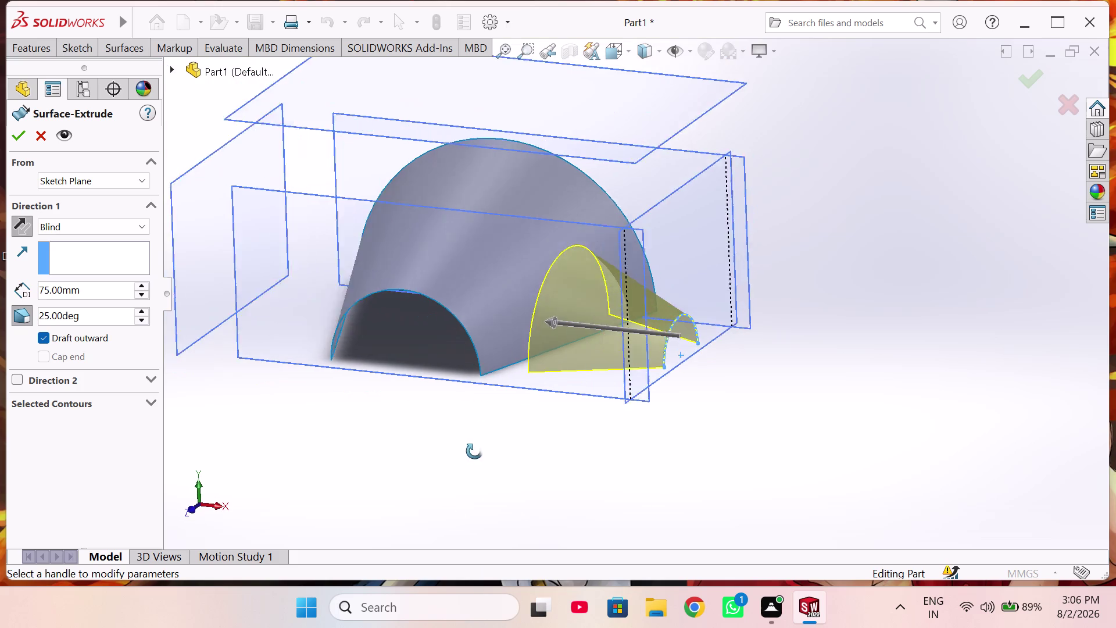
middle_drag(467, 451, 500, 455)
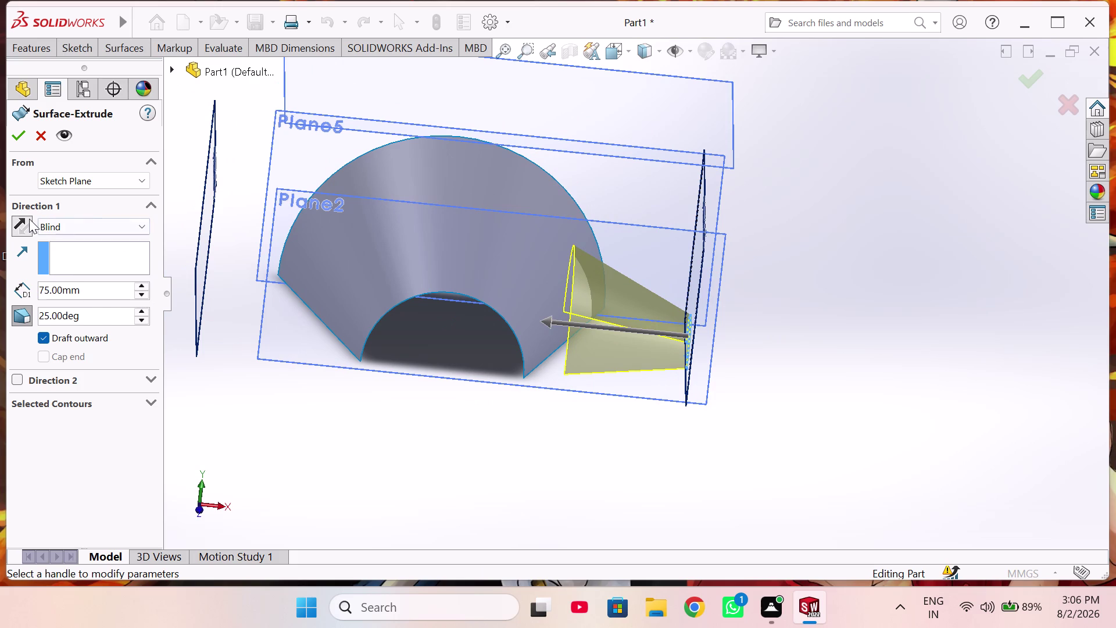
Set the end condition to Up To Surface on Surface-Loft2.
click(79, 229)
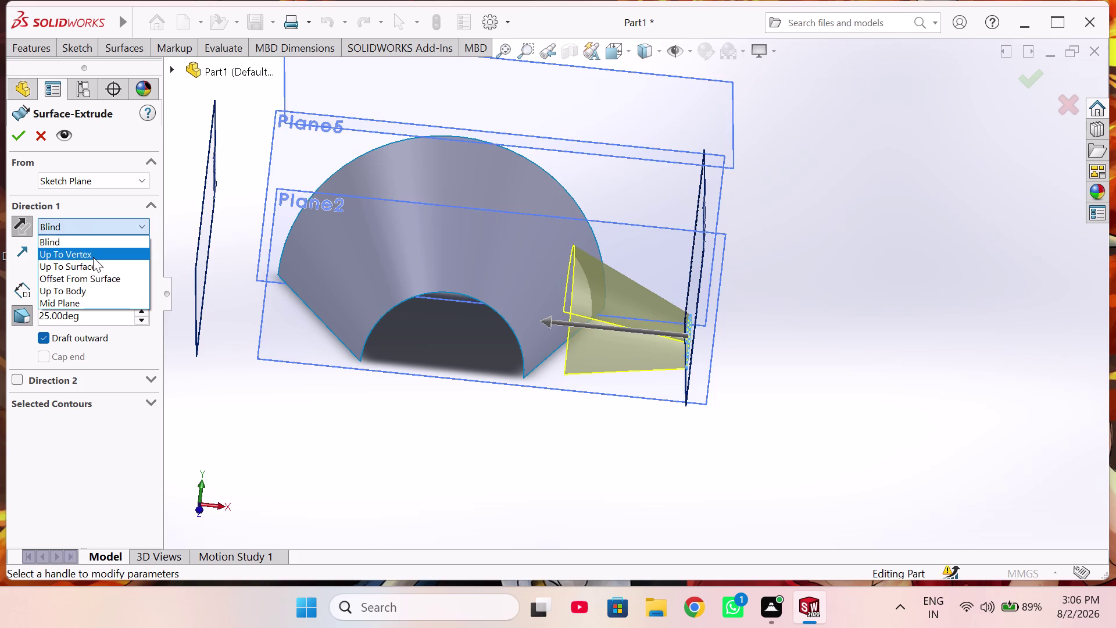
click(93, 264)
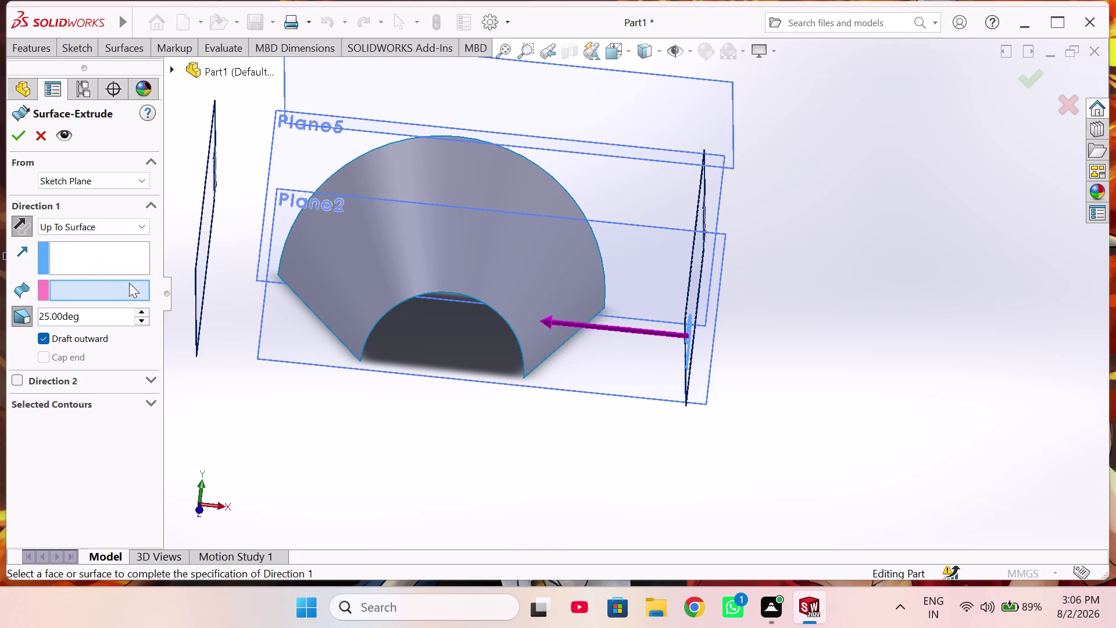
click(510, 285)
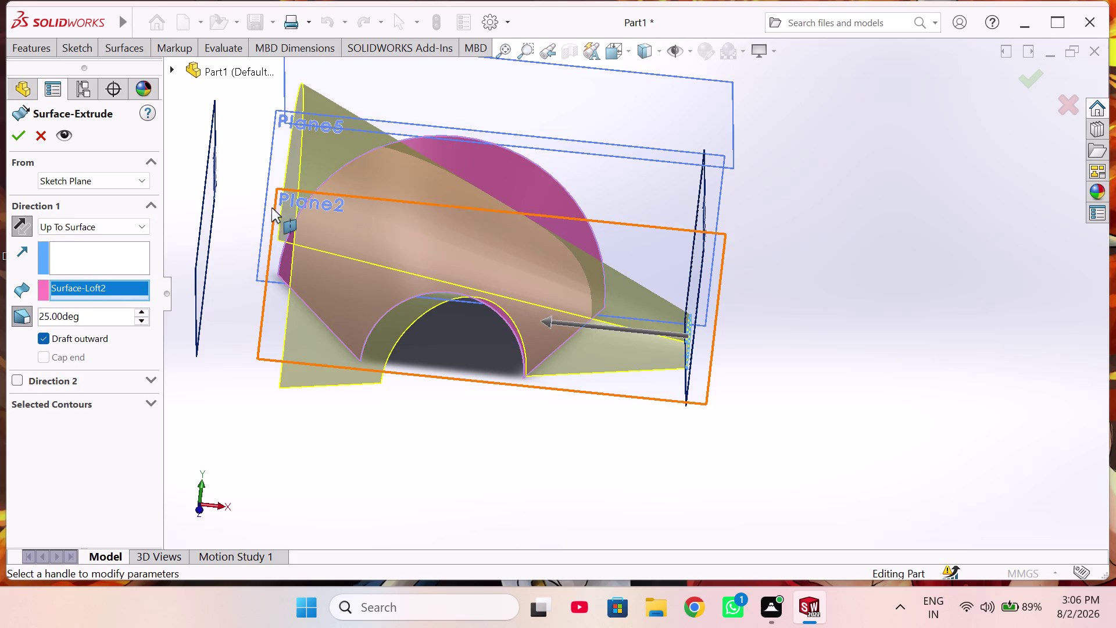
Lower the draft angle to 9° and review the tapered extrusion.
triple_click(142, 319)
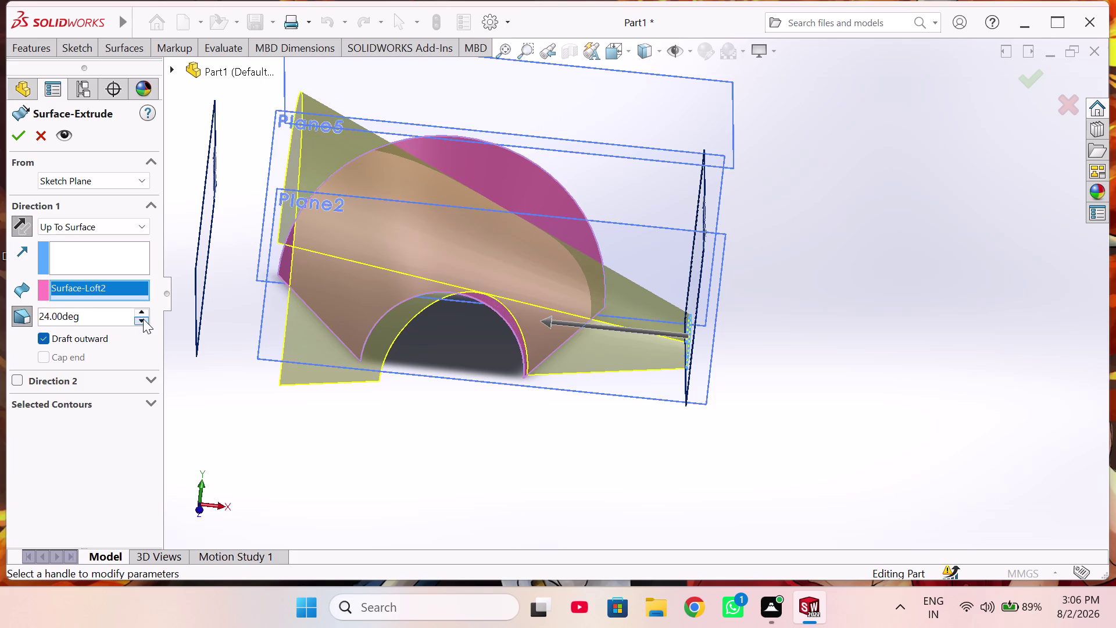
triple_click(143, 319)
triple_click(143, 318)
click(143, 319)
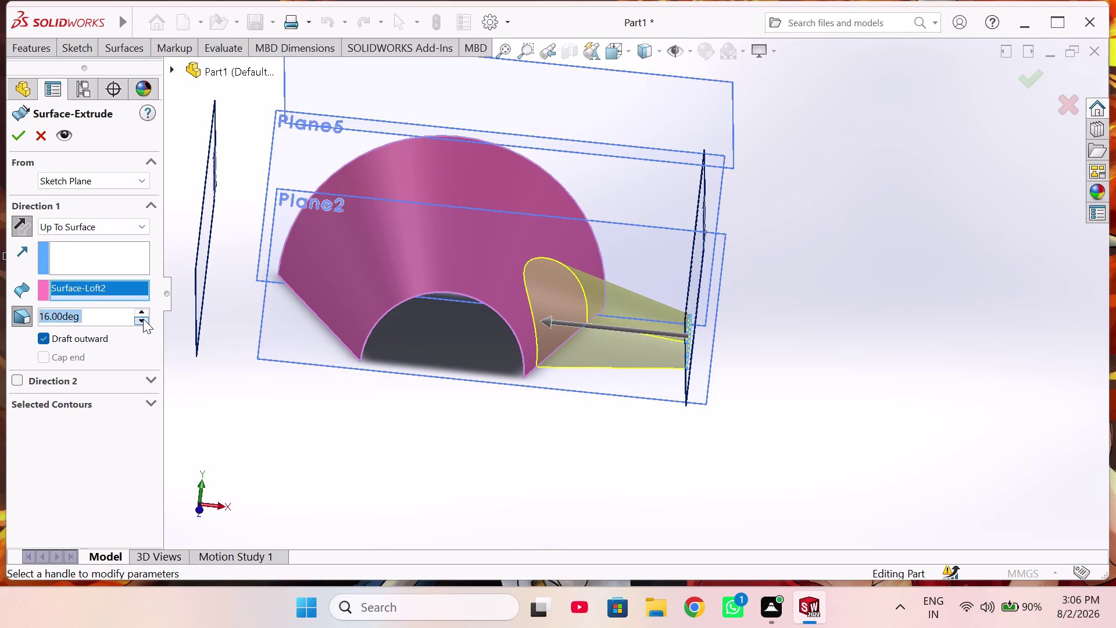
triple_click(143, 319)
double_click(143, 318)
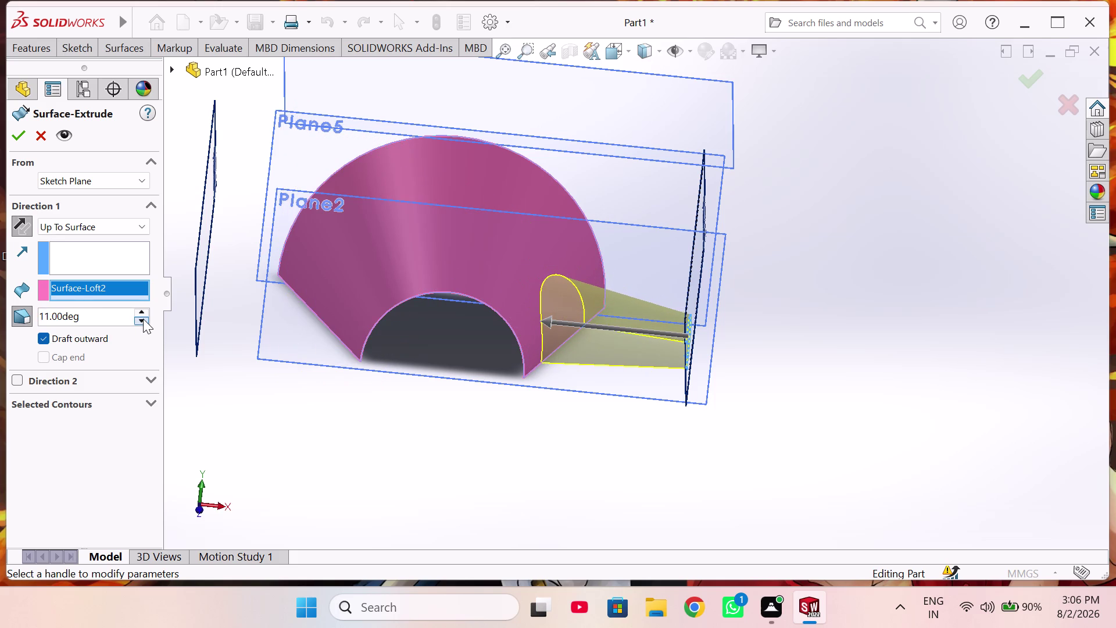
click(143, 319)
middle_drag(475, 437, 458, 442)
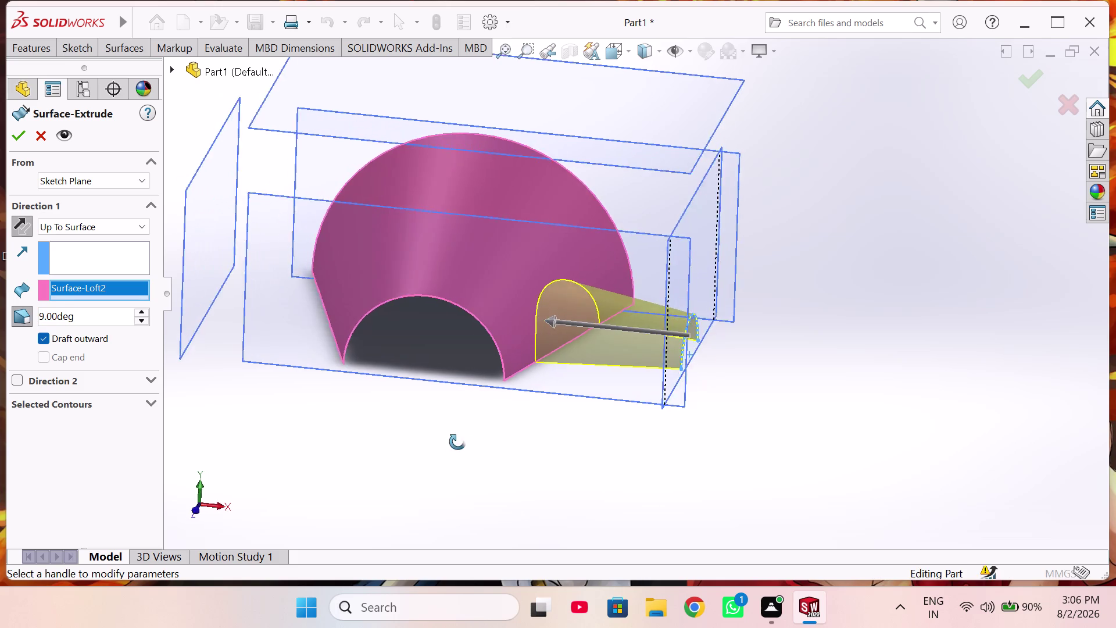
middle_drag(459, 441, 506, 442)
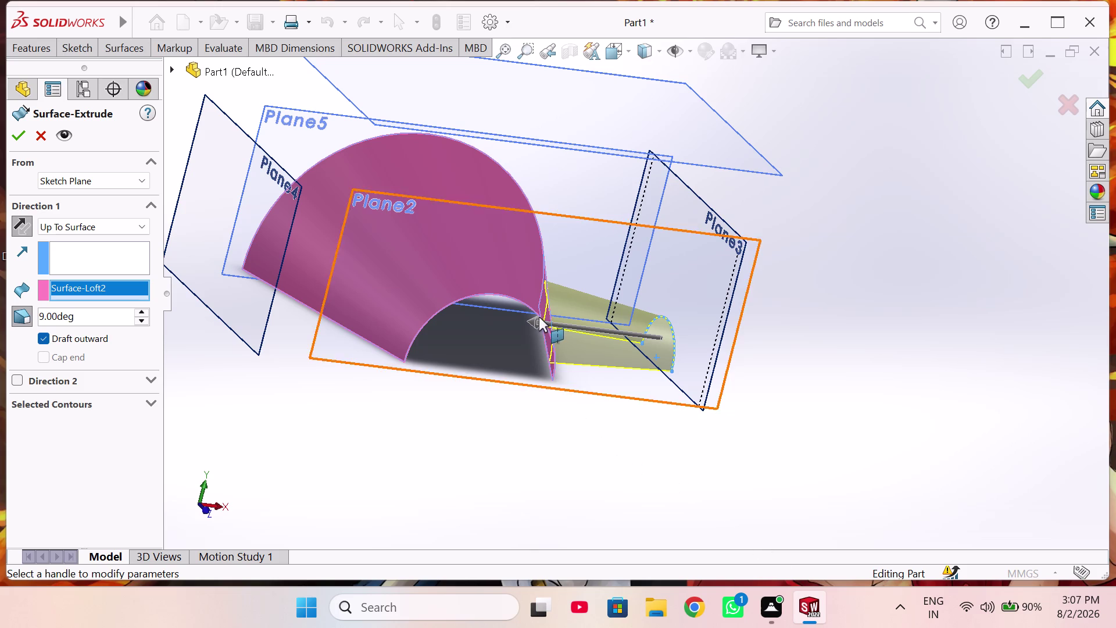
Inspect where the drafted extrusion meets the arch, then accept it as Surface-Extrude1.
middle_drag(539, 316, 590, 300)
scroll(down, 3)
middle_drag(631, 414, 564, 408)
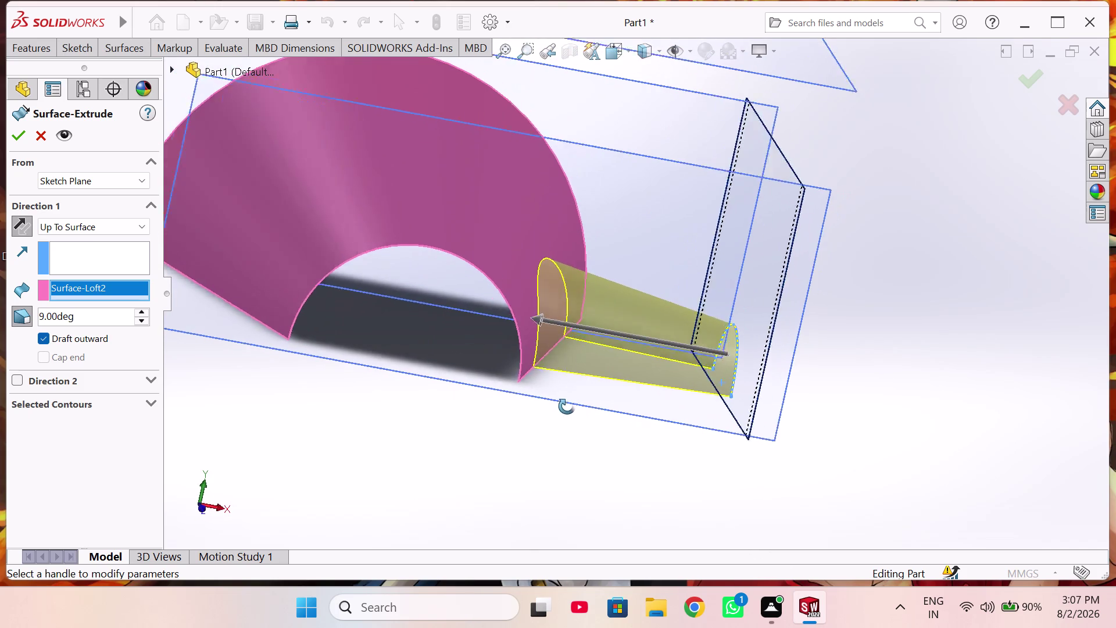
middle_drag(564, 408, 572, 405)
scroll(up, 3)
click(13, 133)
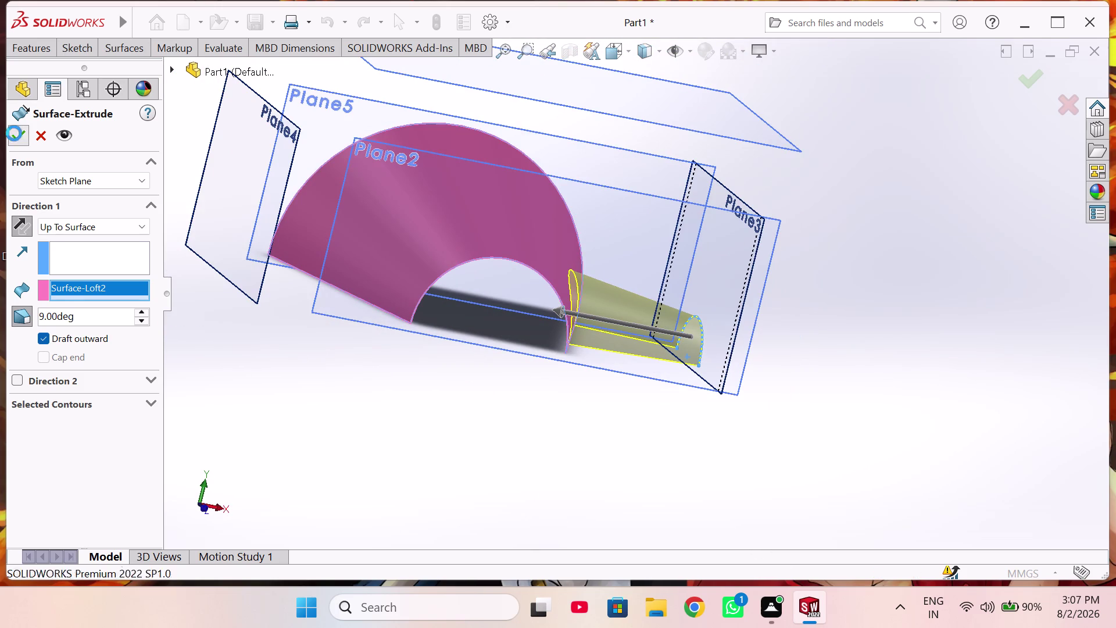
middle_drag(441, 385, 532, 357)
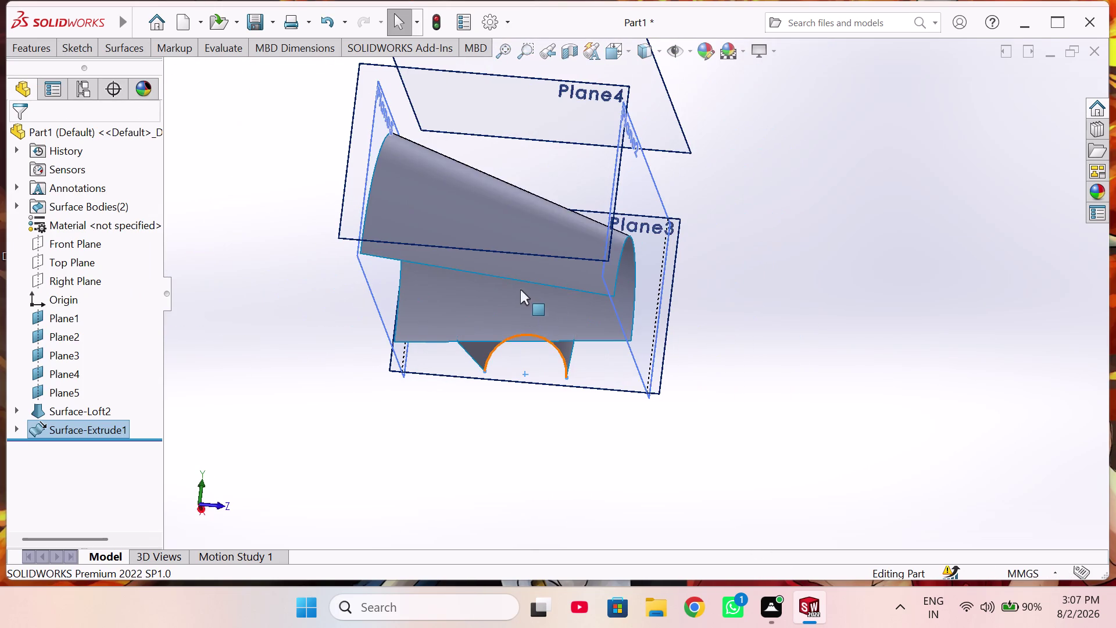
Orbit to review the finished loft and extrusion, and browse the ribbon.
click(499, 187)
click(1024, 394)
middle_drag(912, 342, 881, 349)
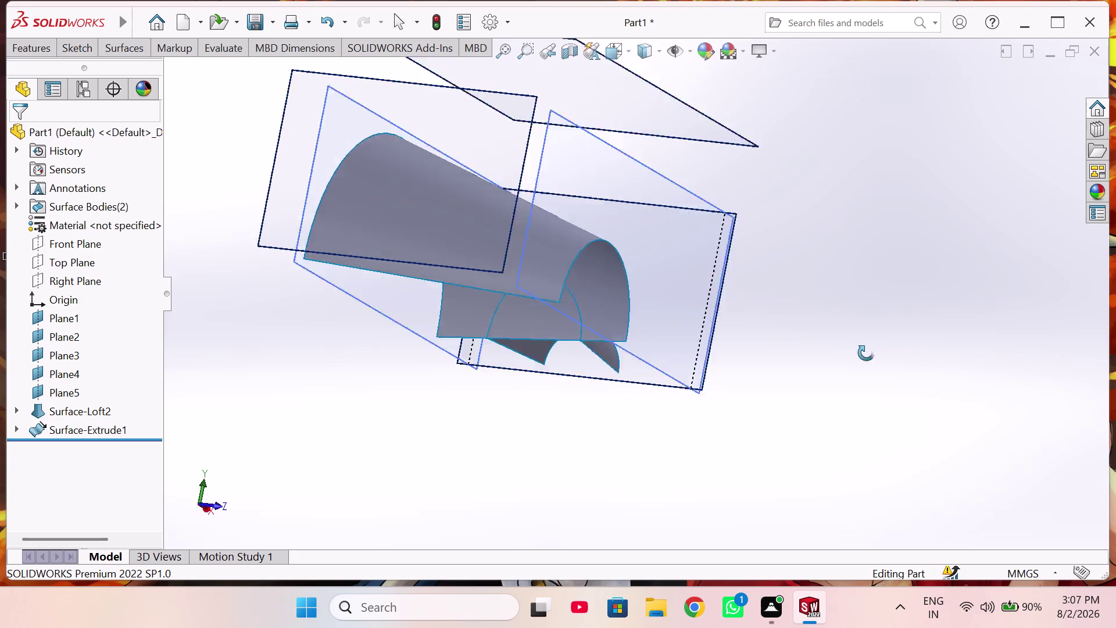
middle_drag(881, 349, 800, 371)
scroll(up, 3)
scroll(up, 3)
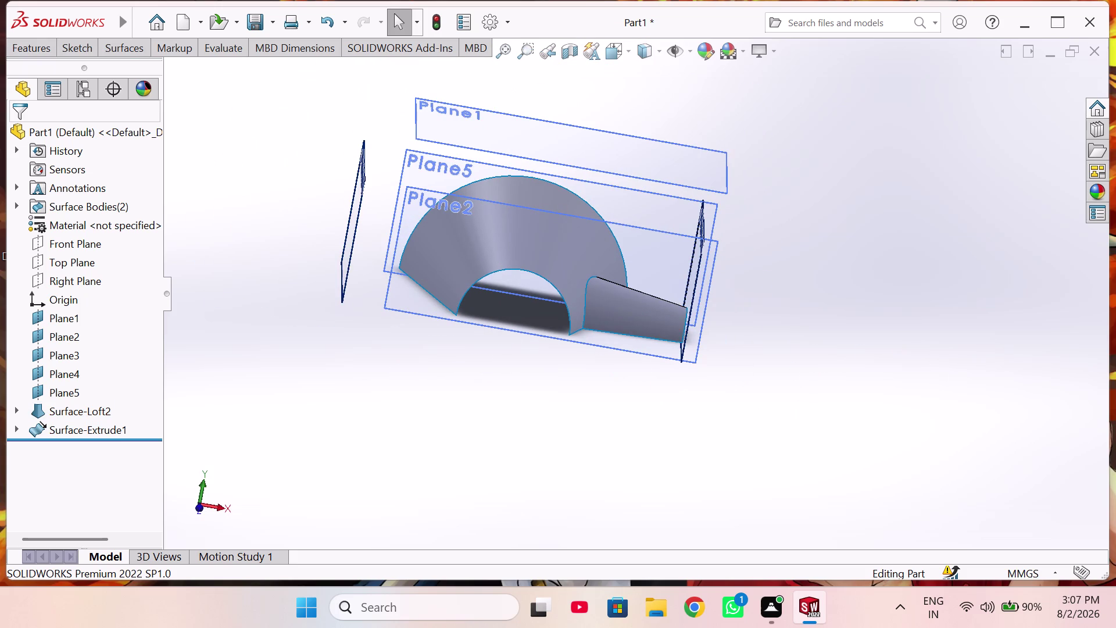
click(117, 47)
click(234, 216)
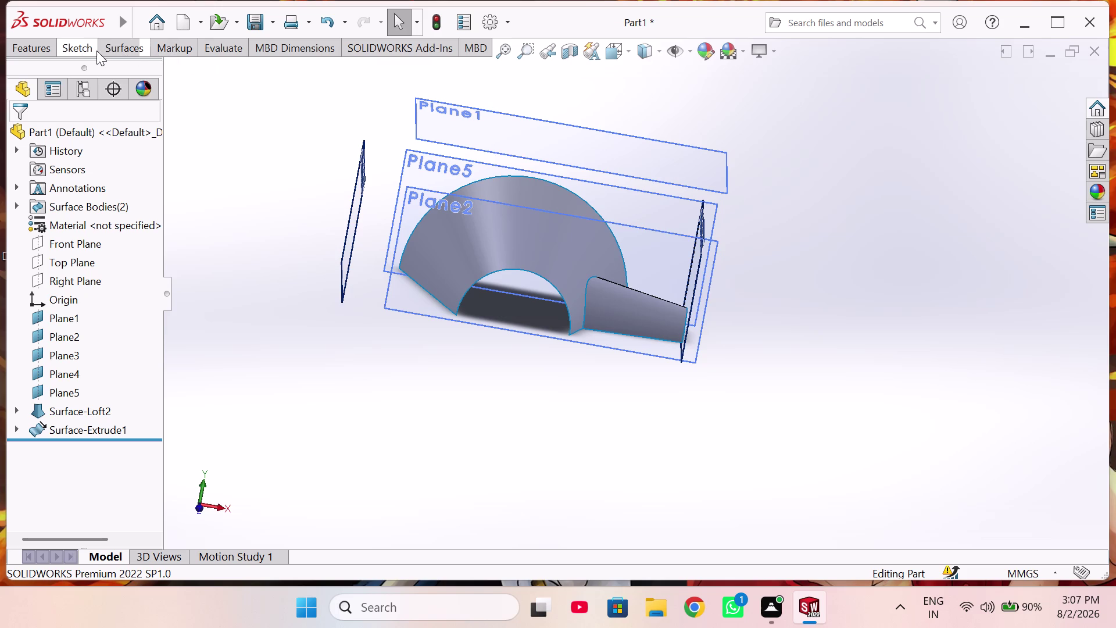
Expand Surface-Extrude1 in the tree to reveal its Sketch4 profile.
click(92, 51)
click(245, 234)
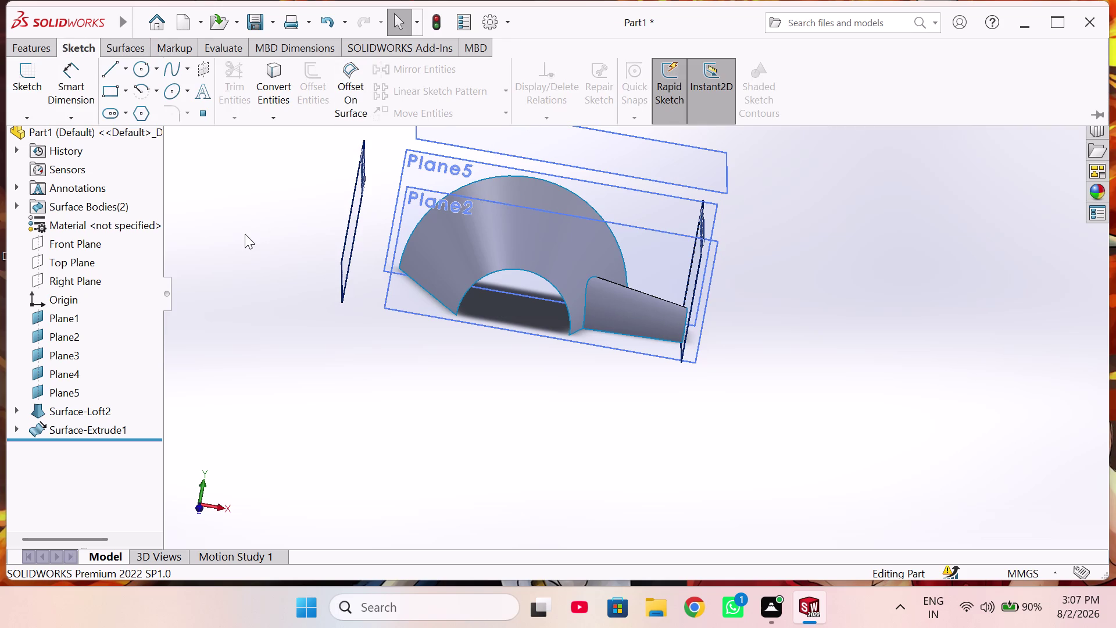
middle_drag(459, 247, 461, 253)
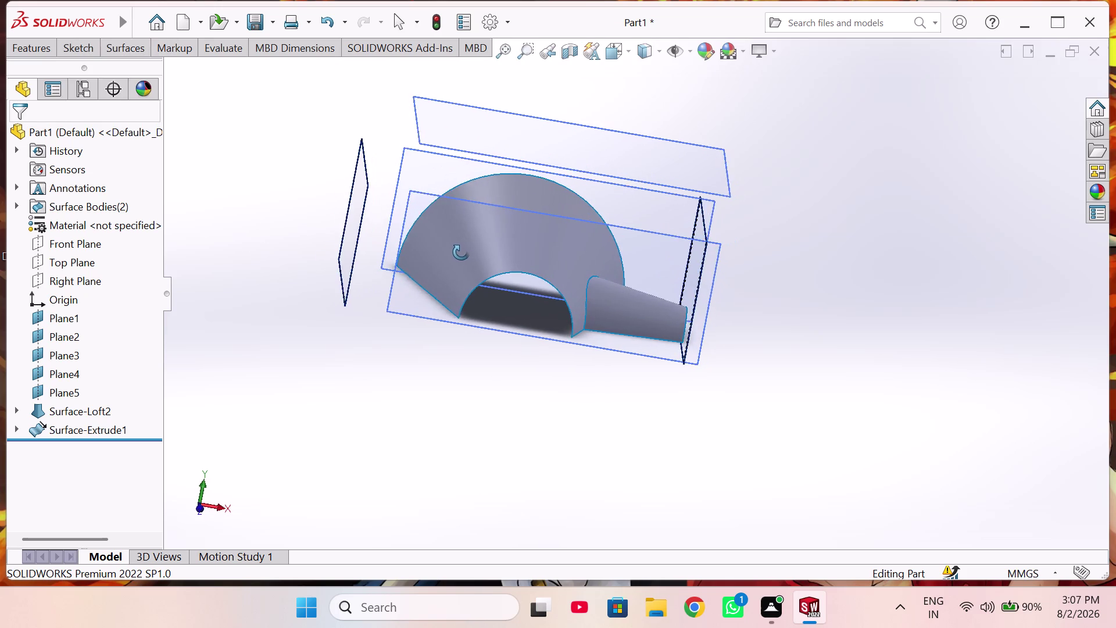
middle_drag(460, 253, 536, 311)
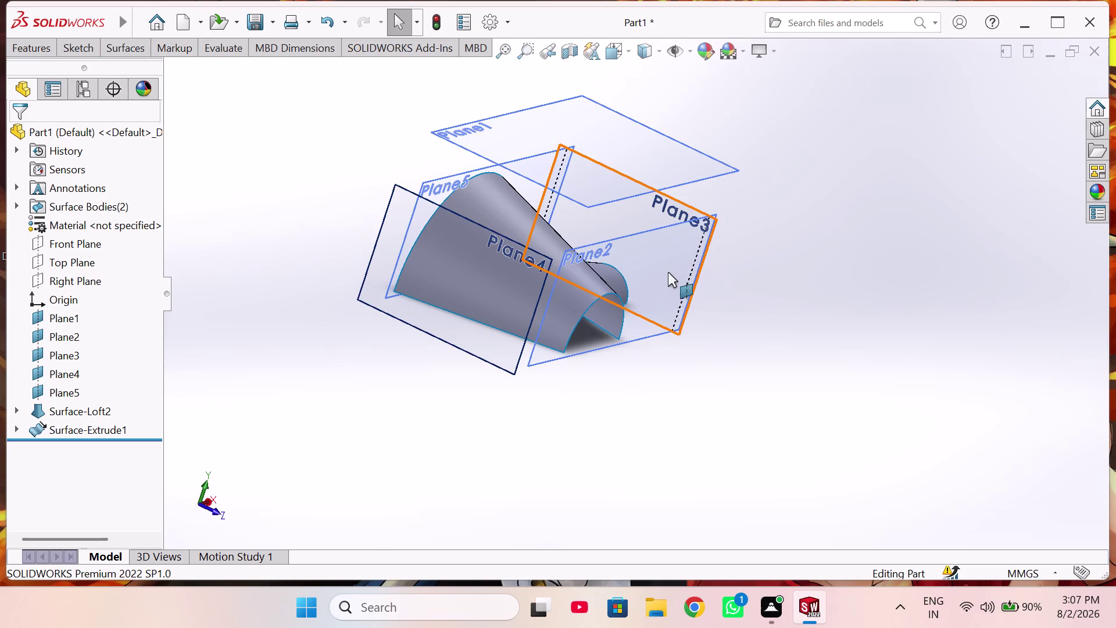
middle_drag(662, 271, 603, 279)
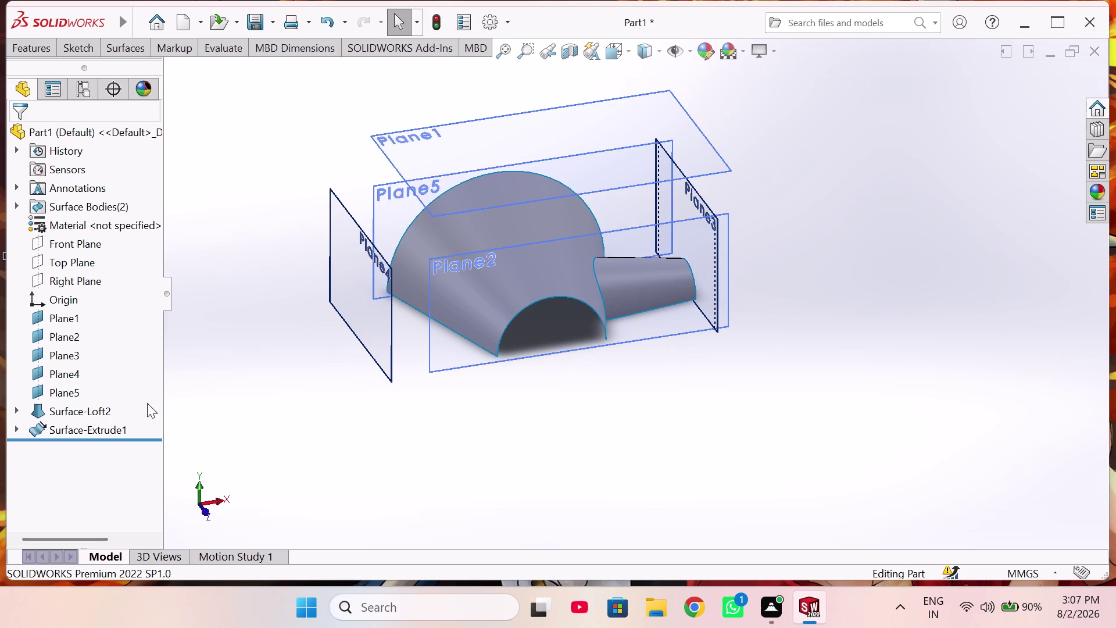
click(14, 430)
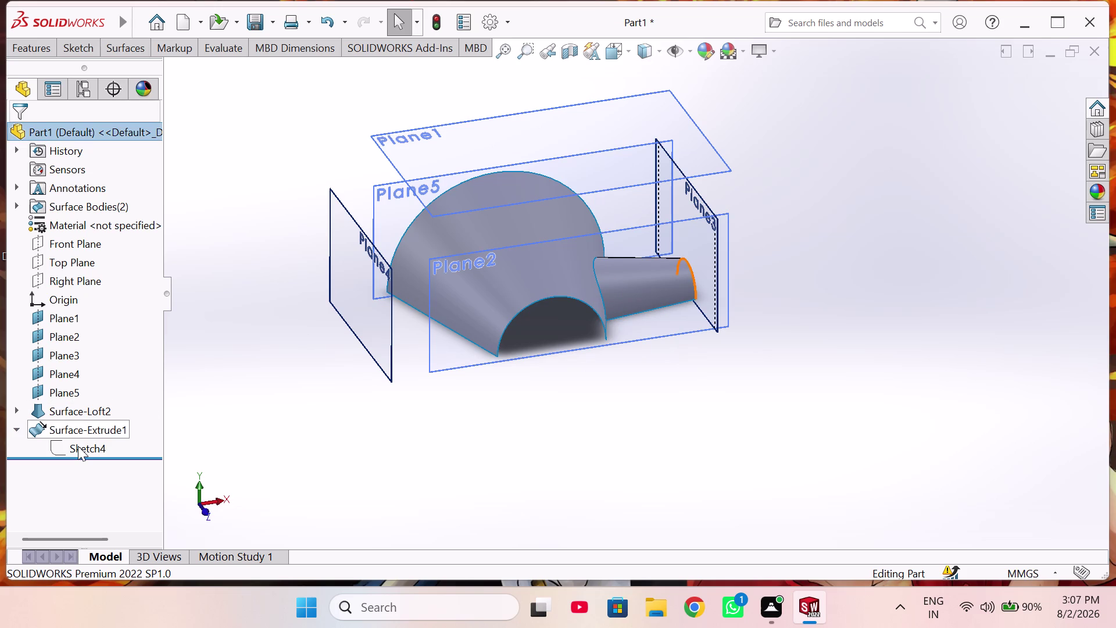
click(78, 446)
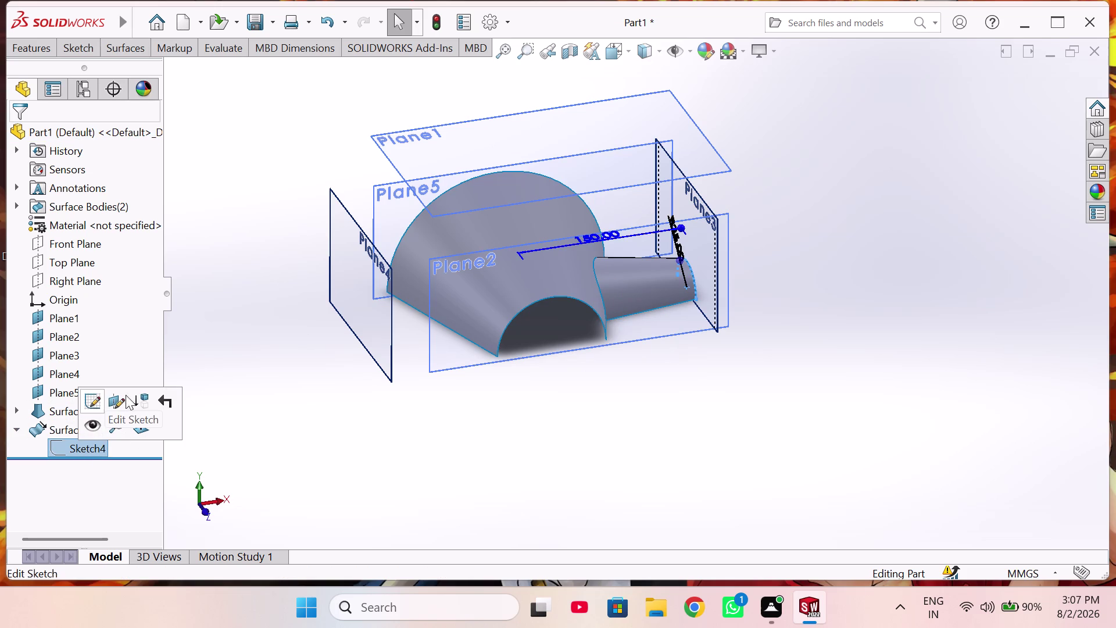
click(19, 426)
click(15, 426)
click(43, 426)
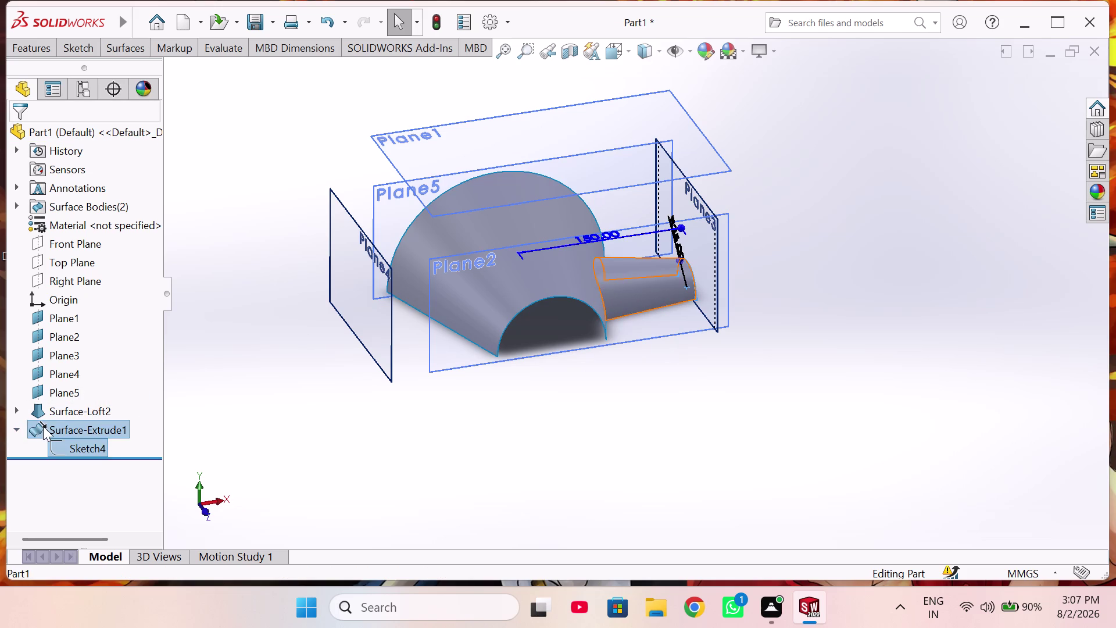
click(59, 384)
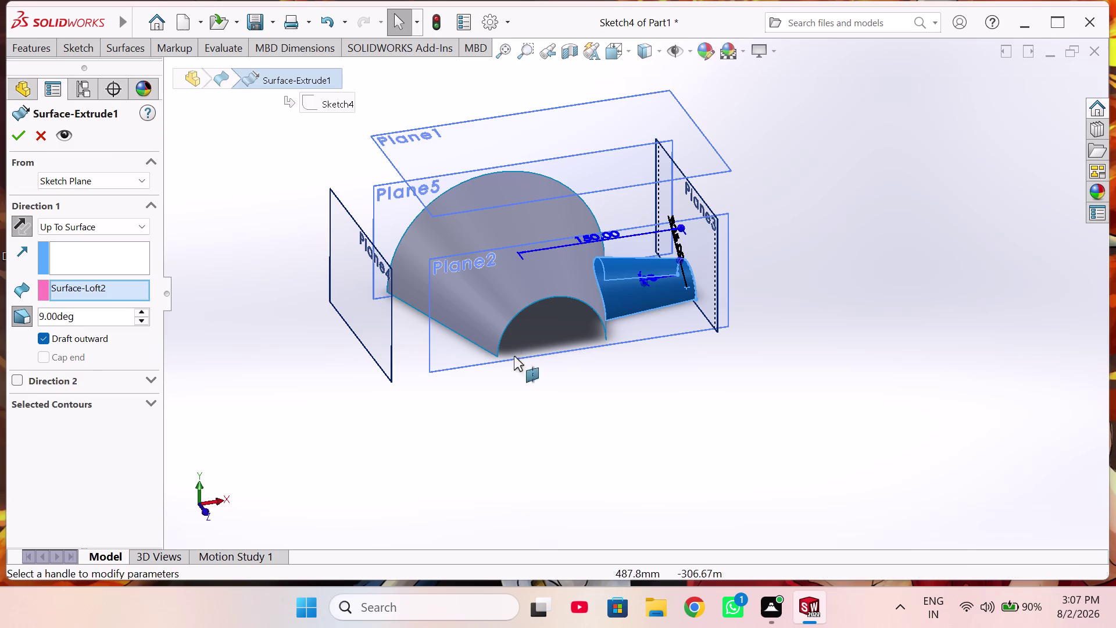
click(116, 49)
click(845, 311)
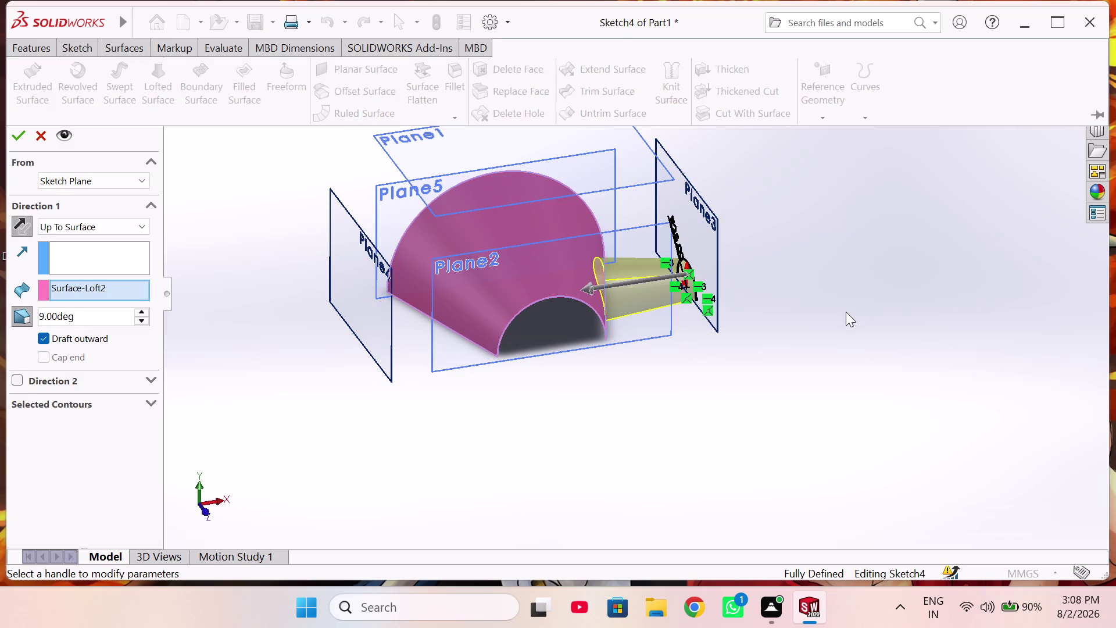
click(87, 42)
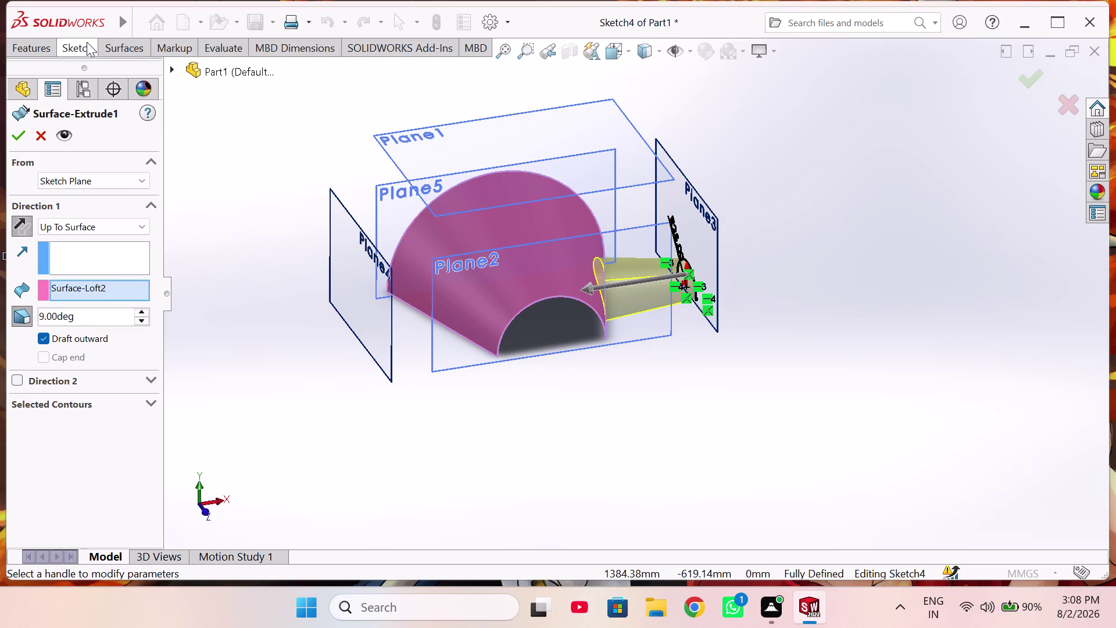
click(186, 257)
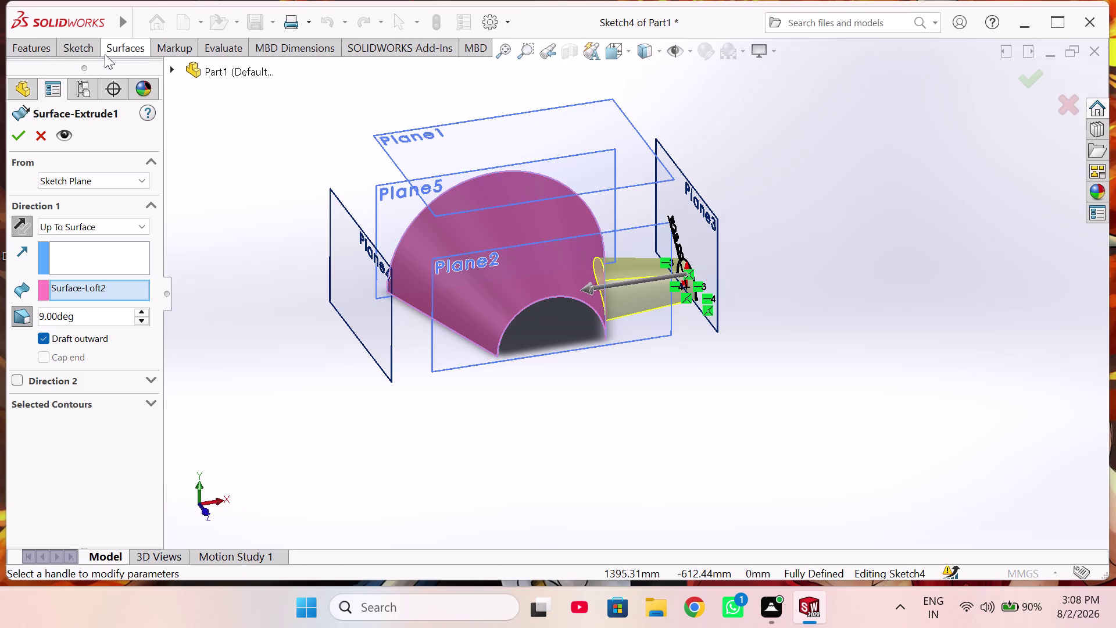
click(108, 52)
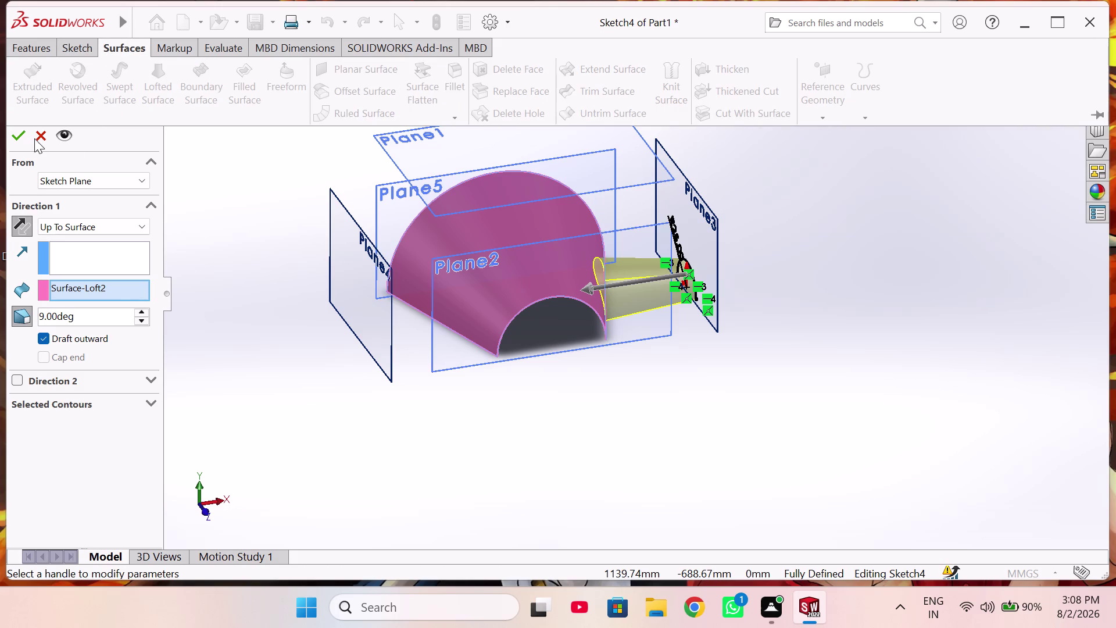
click(18, 137)
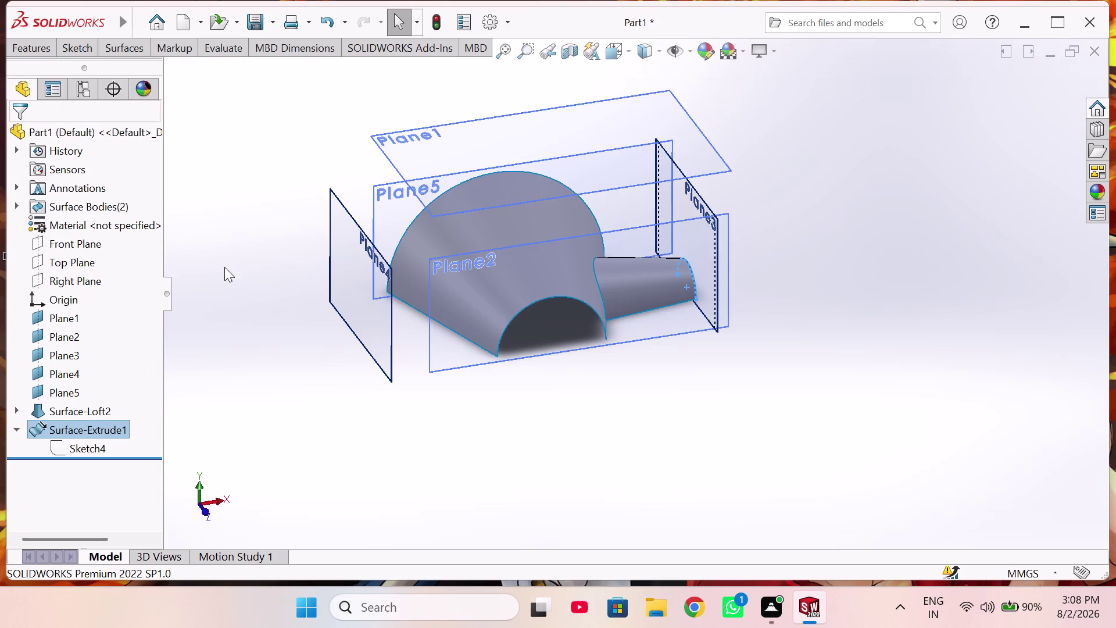
Select Plane4 beside the loft and start Sketch5 on it.
middle_drag(225, 267, 309, 264)
click(481, 294)
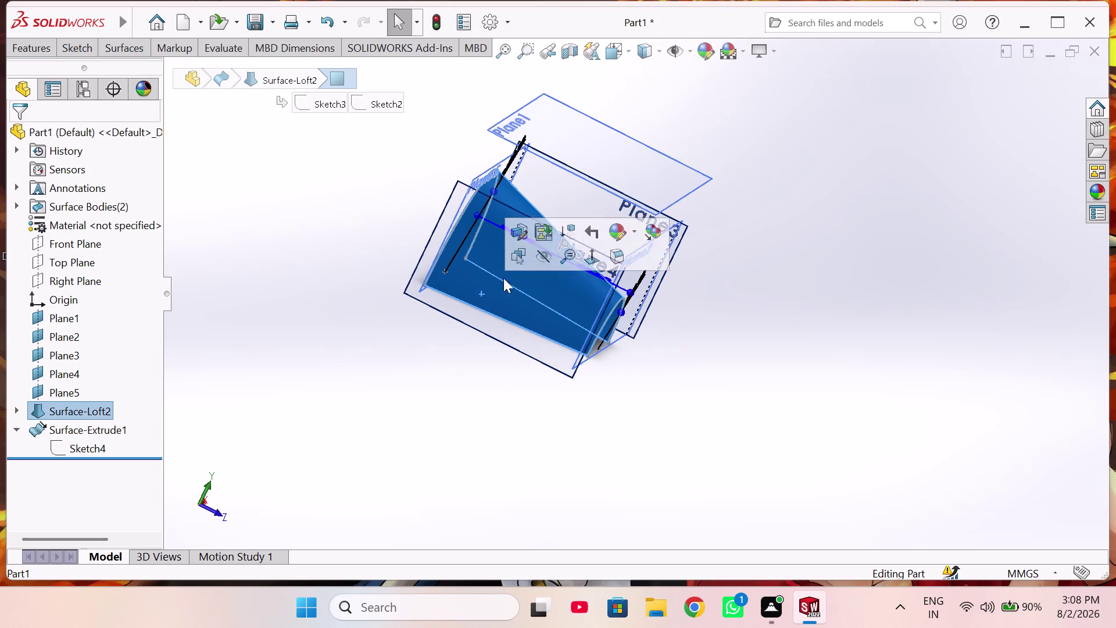
click(449, 358)
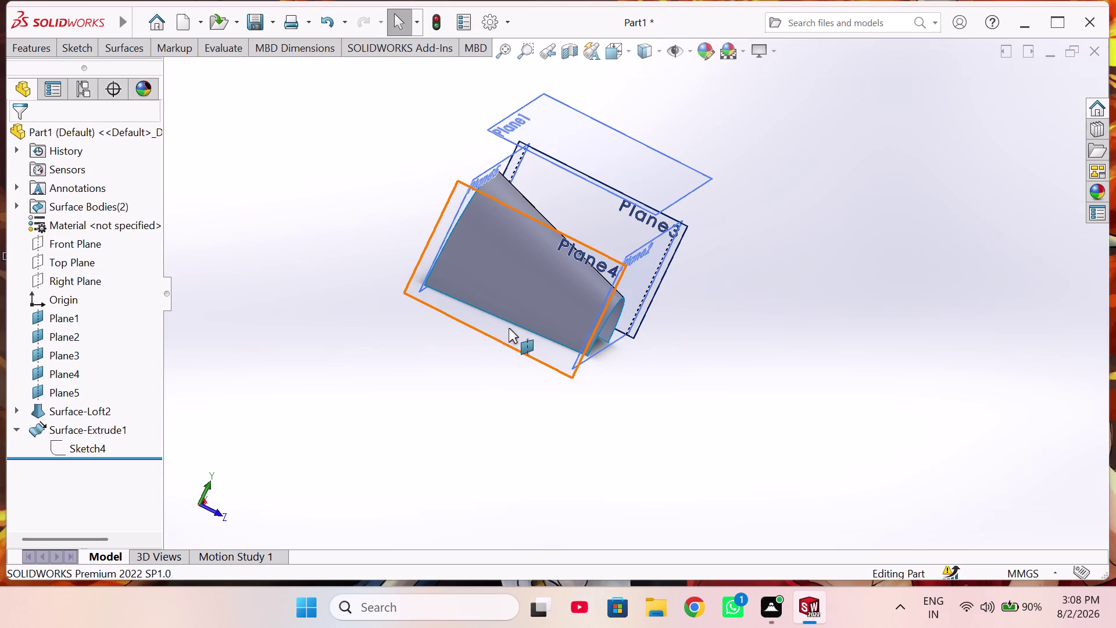
click(509, 333)
click(574, 298)
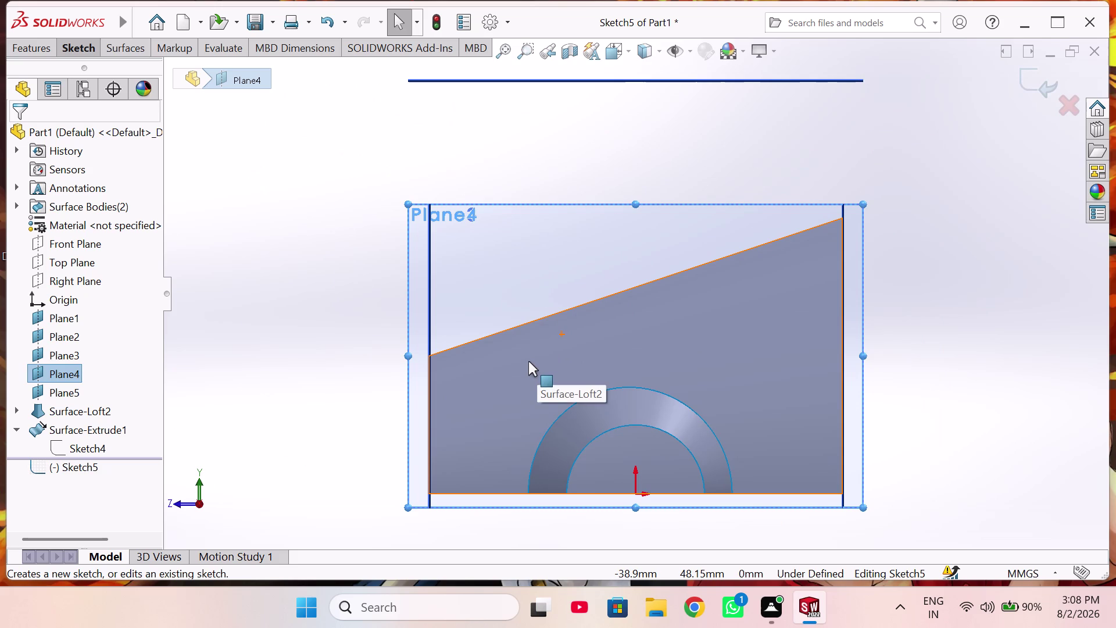
right_drag(944, 448, 948, 429)
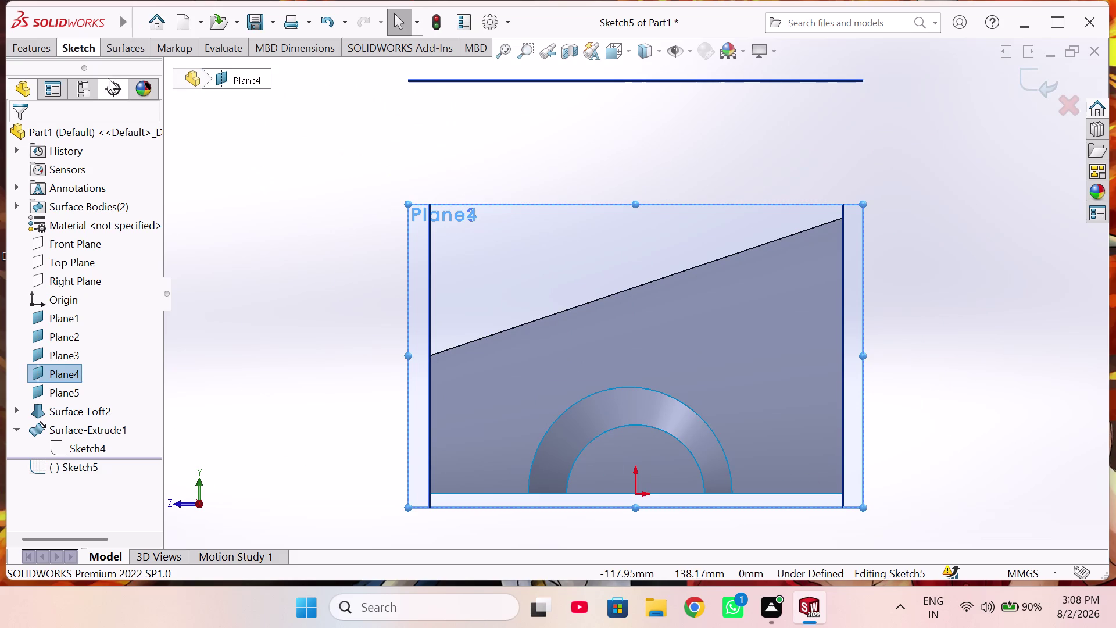
click(80, 45)
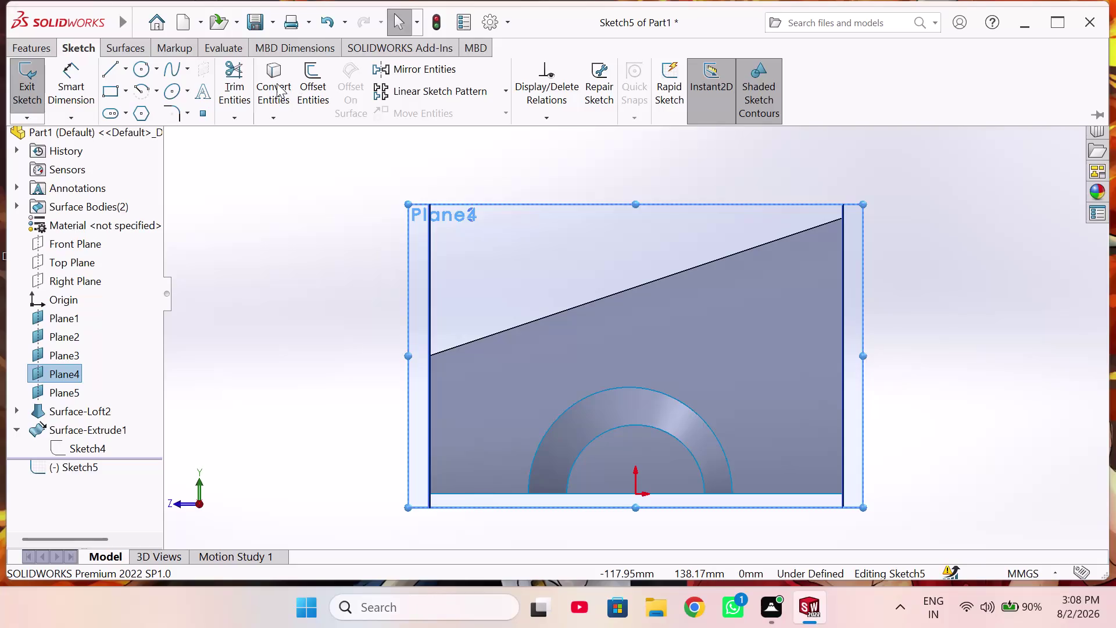
Convert Surface-Extrude1's R25 half-round edge into Sketch5 and exit the sketch.
click(277, 83)
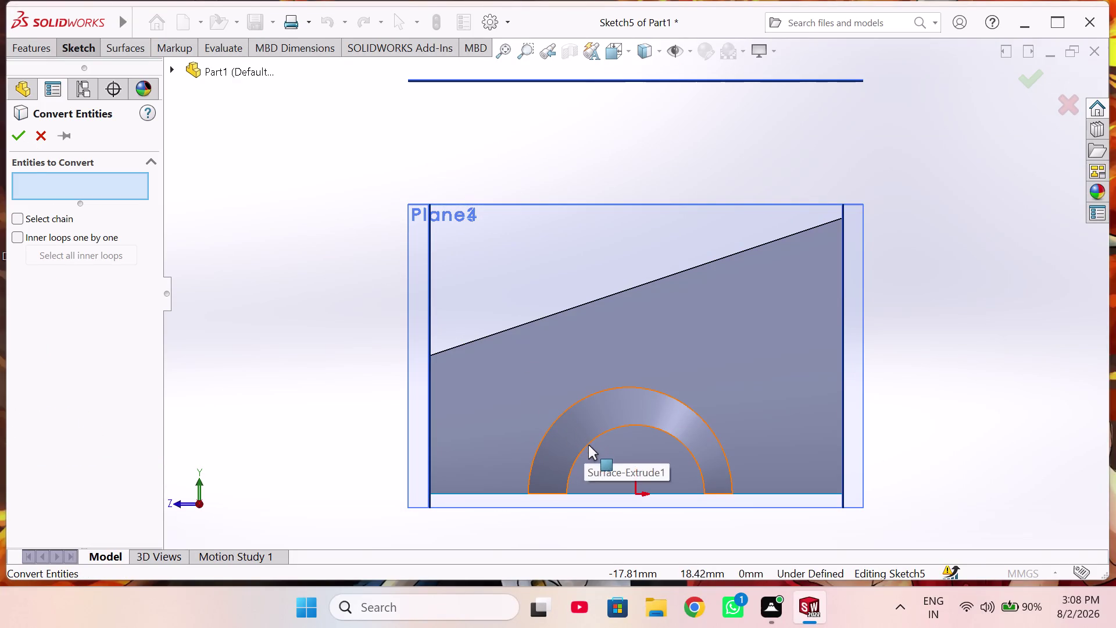
click(586, 444)
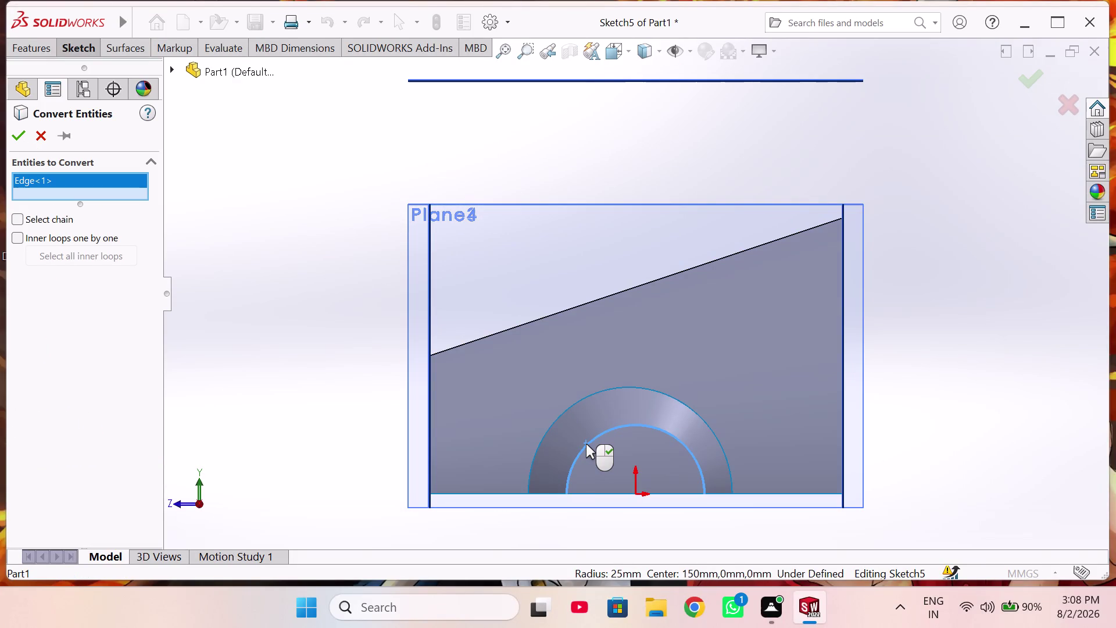
click(18, 141)
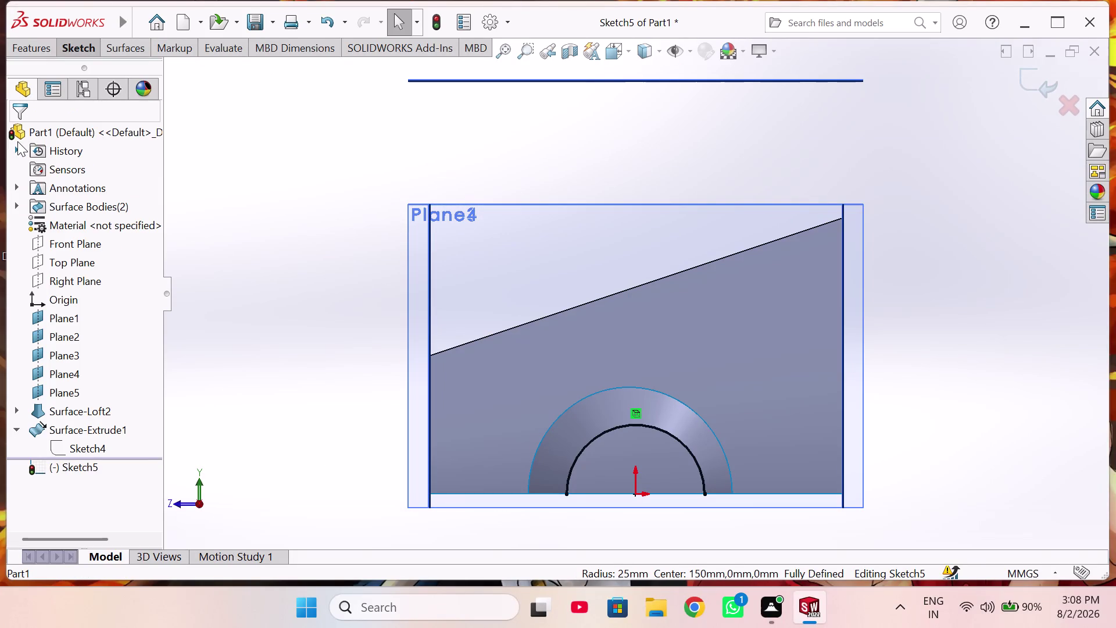
click(1035, 87)
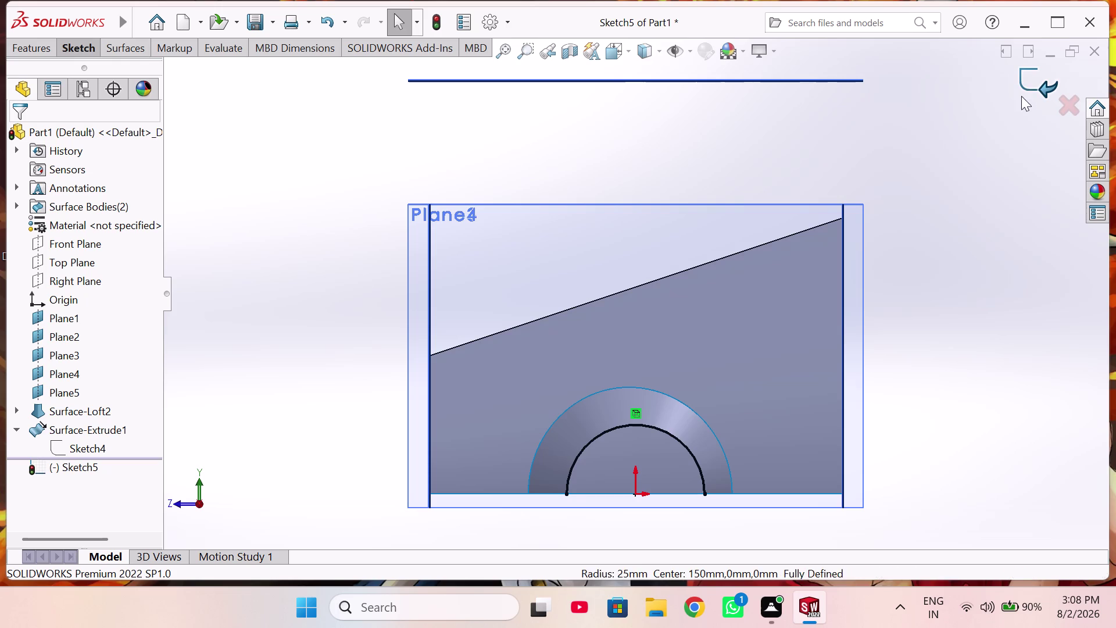
middle_drag(665, 344, 891, 381)
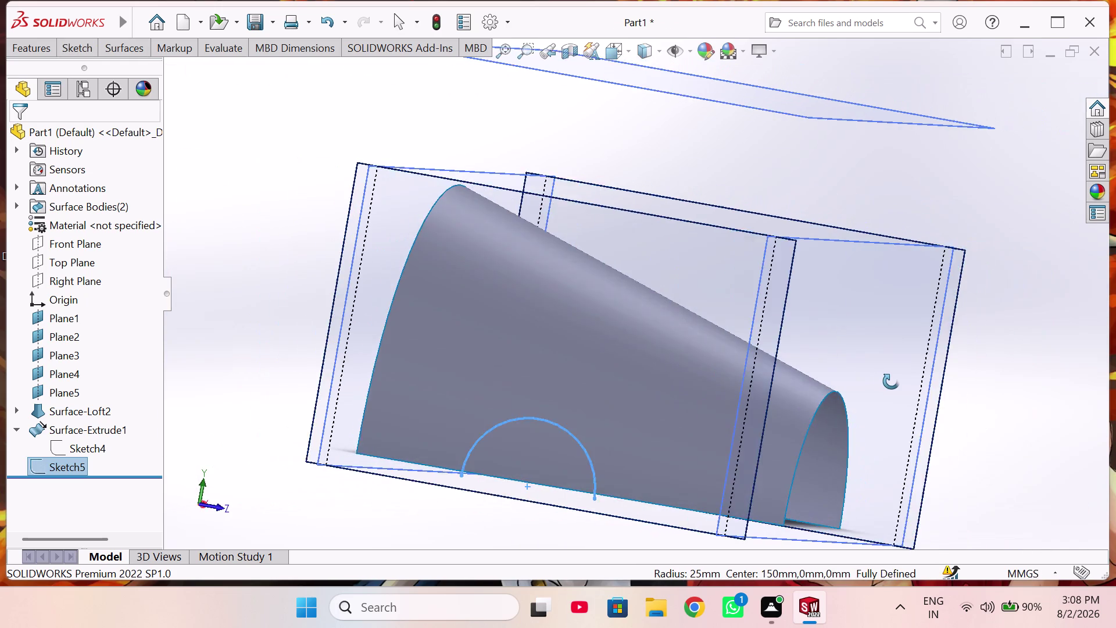
middle_drag(891, 381, 880, 387)
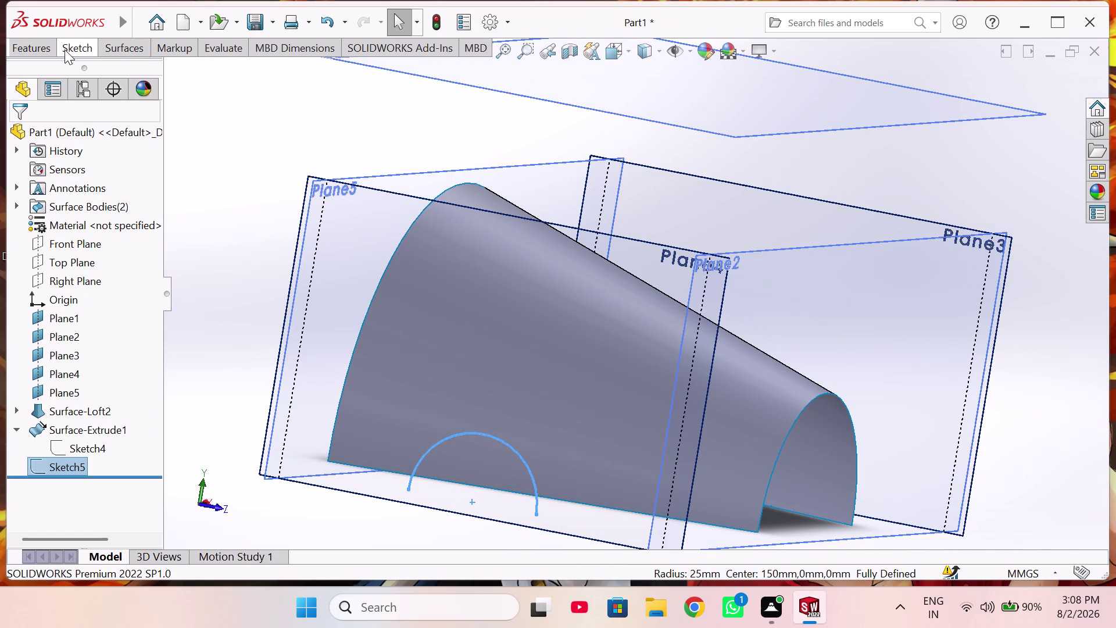
click(128, 46)
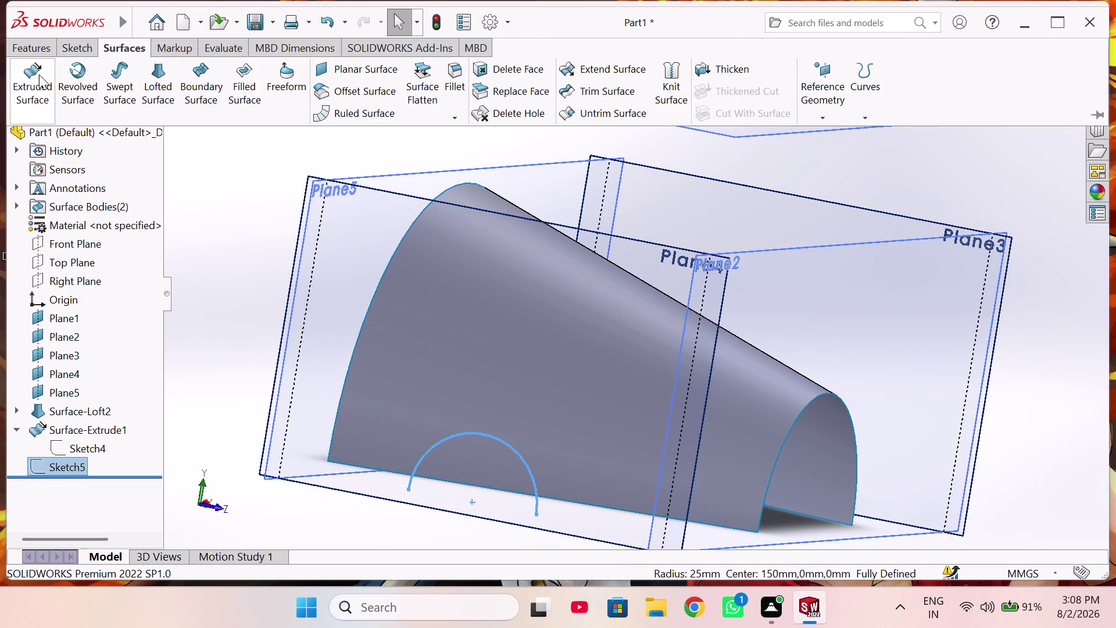
Extrude Sketch5 up to Surface-Loft2 with a 9° outward draft, creating Surface-Extrude2.
click(31, 77)
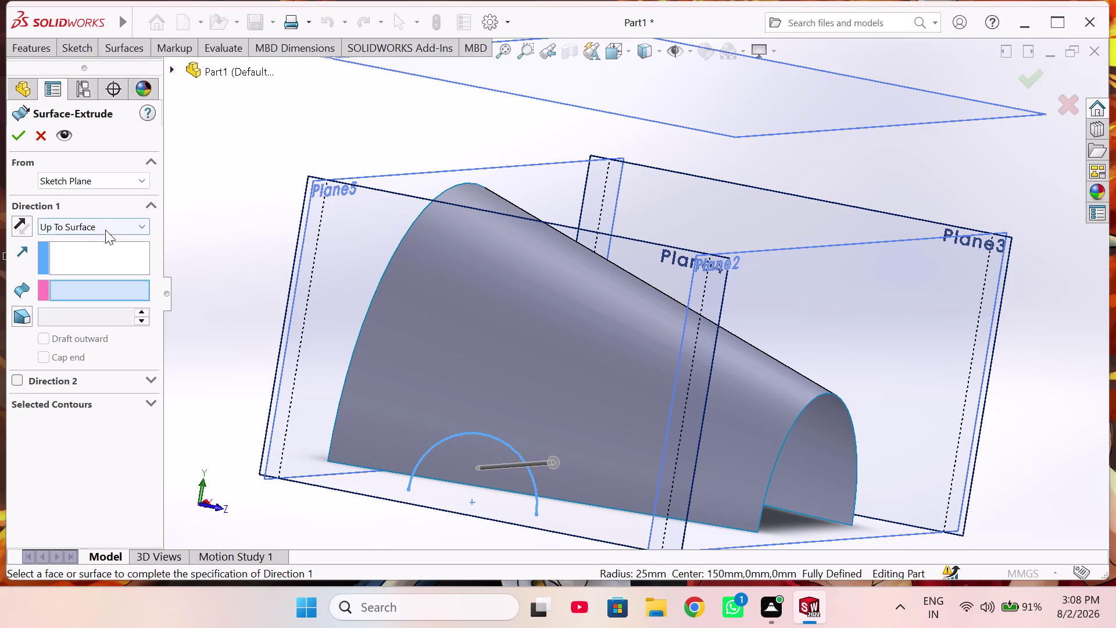
middle_drag(212, 399, 193, 401)
scroll(up, 3)
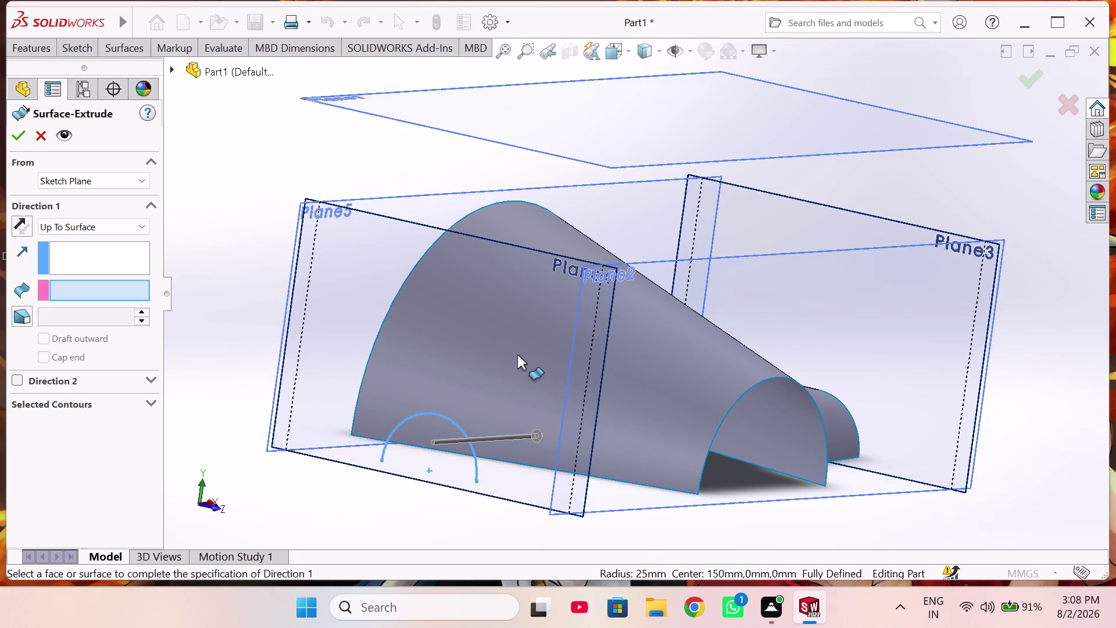
middle_drag(632, 393, 598, 398)
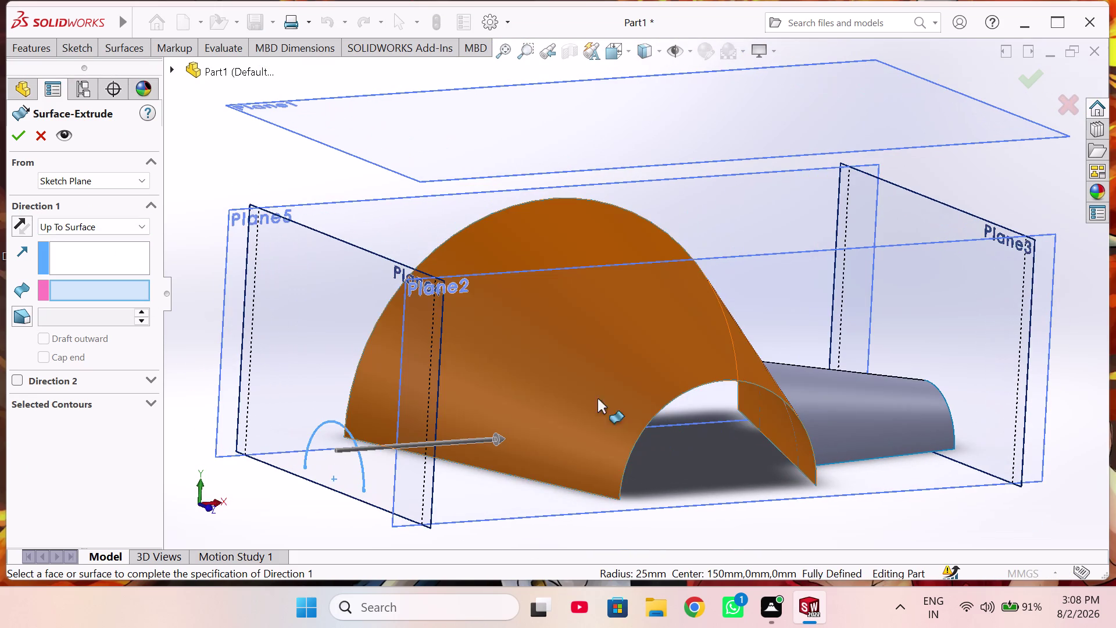
click(578, 340)
middle_drag(515, 408, 544, 402)
click(15, 316)
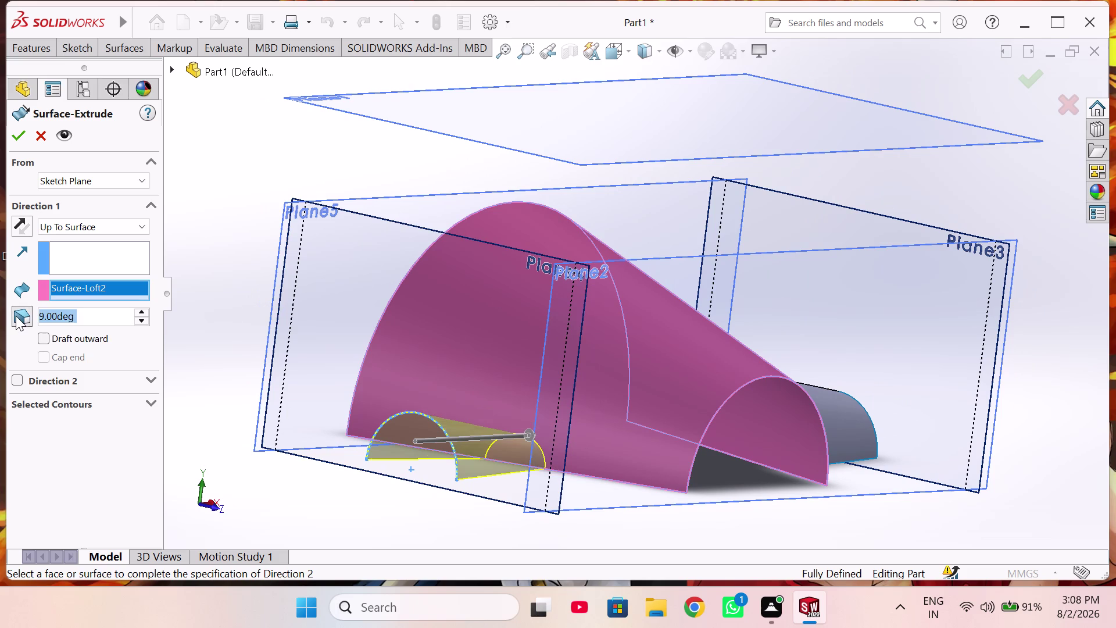
click(45, 340)
middle_drag(308, 453, 298, 453)
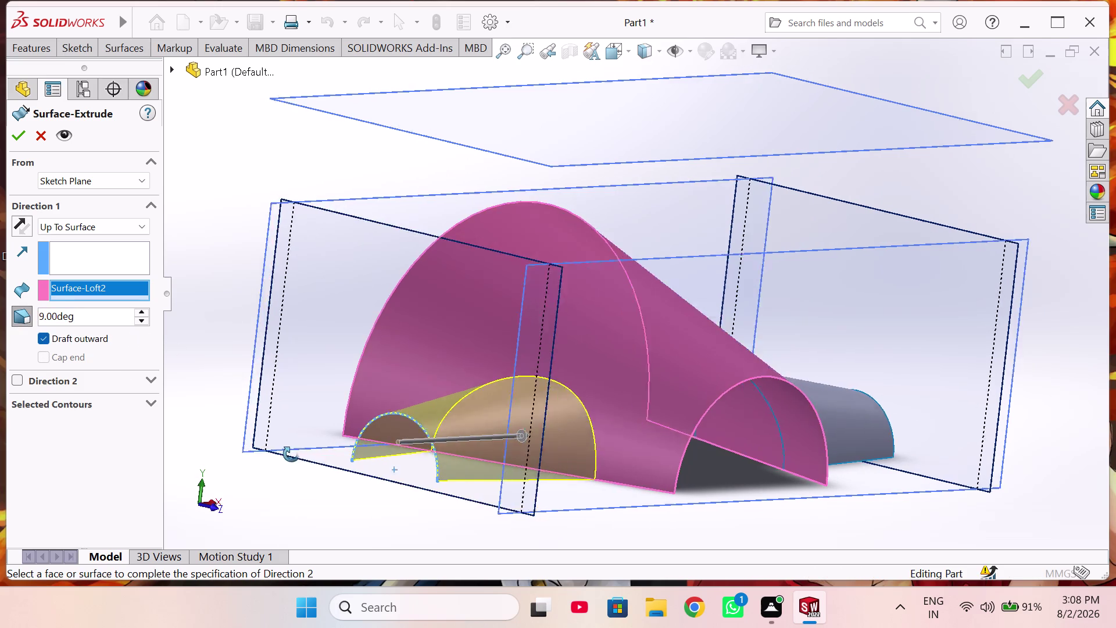
middle_drag(297, 454, 353, 451)
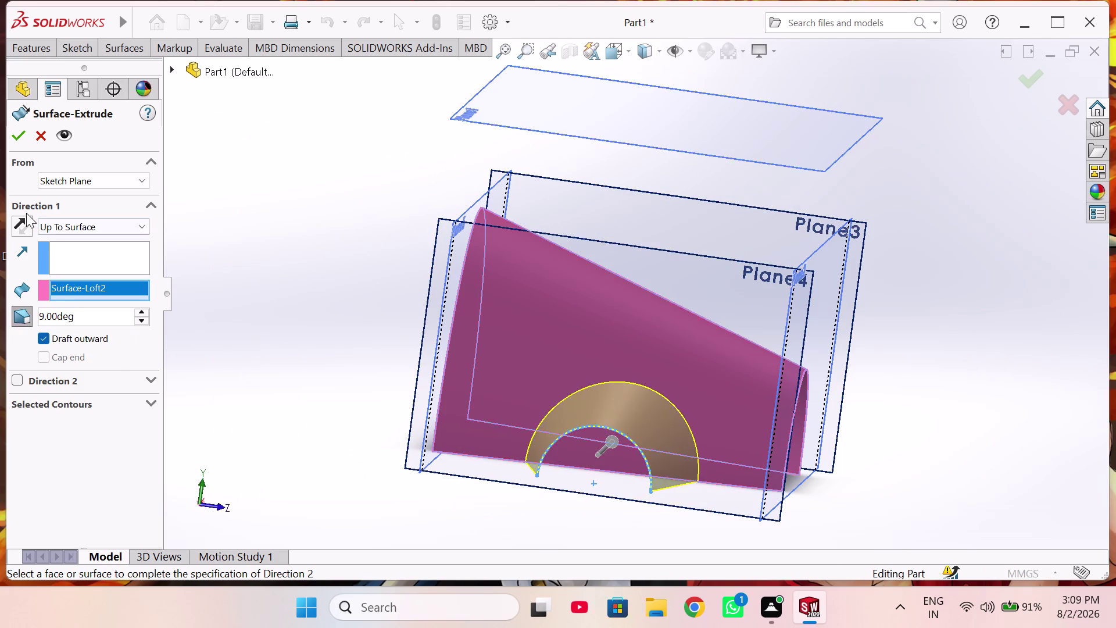
click(12, 140)
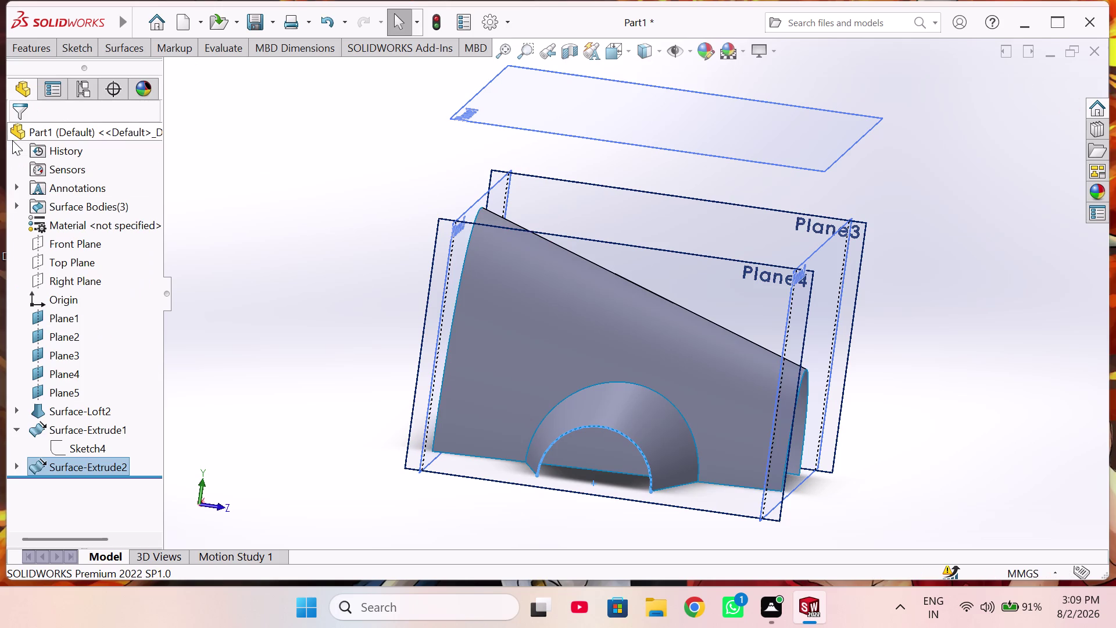